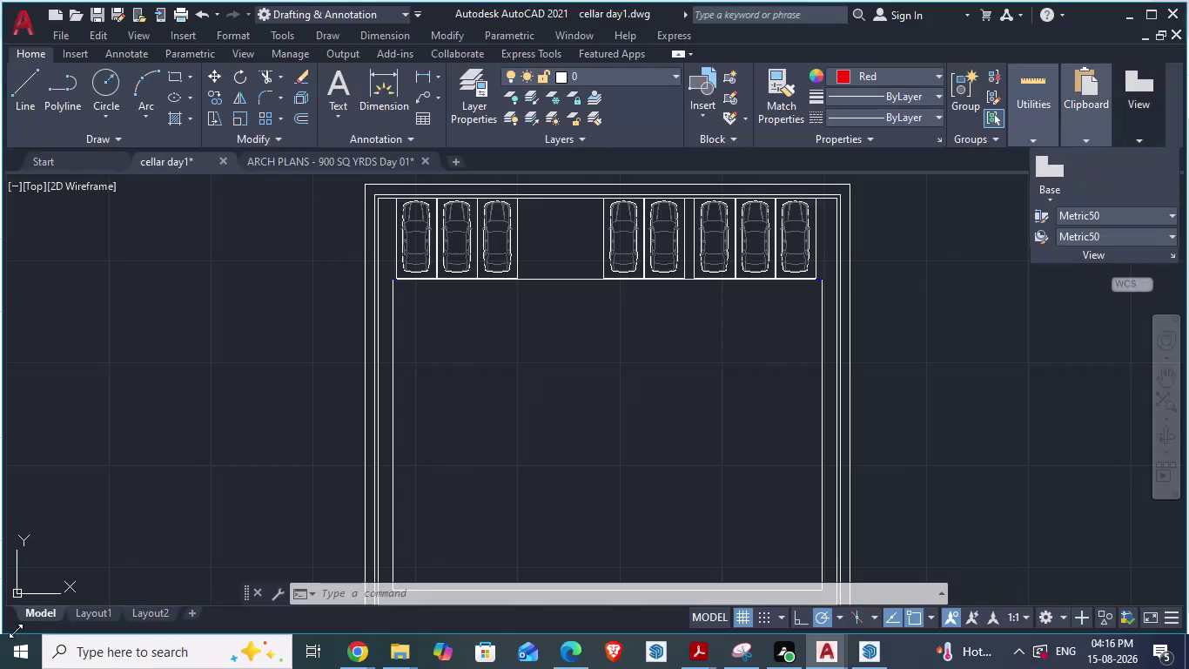
Switch to the ARCH PLANS reference drawing and zoom to the ramp's top-left corner.
click(352, 155)
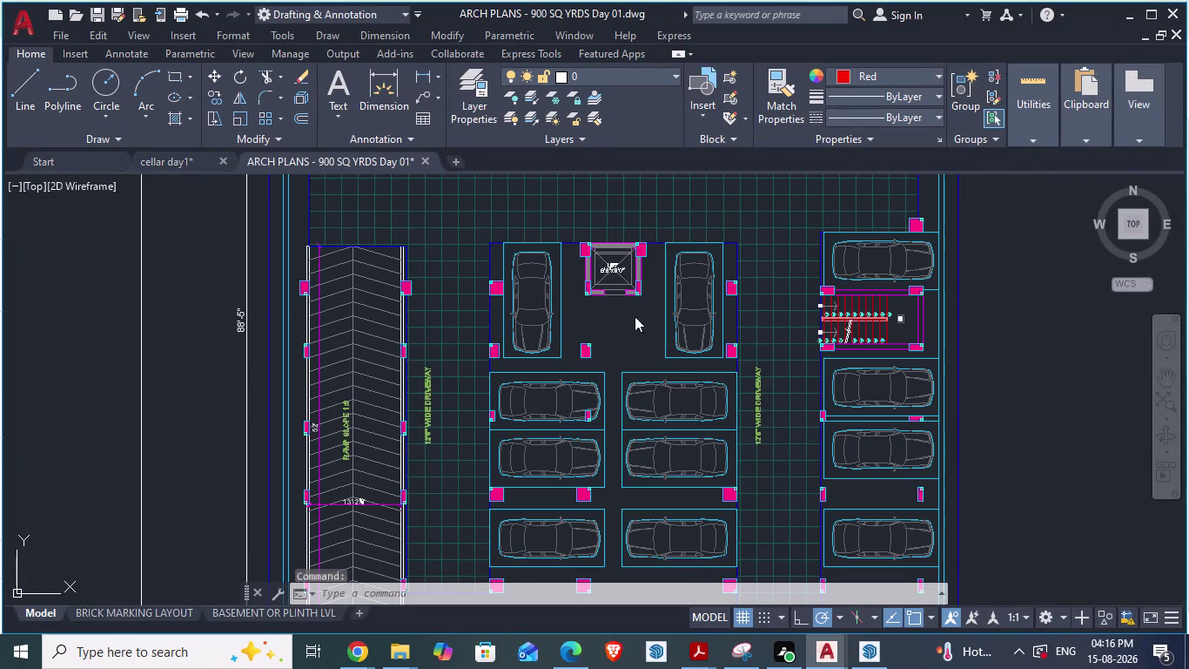
scroll(down, 3)
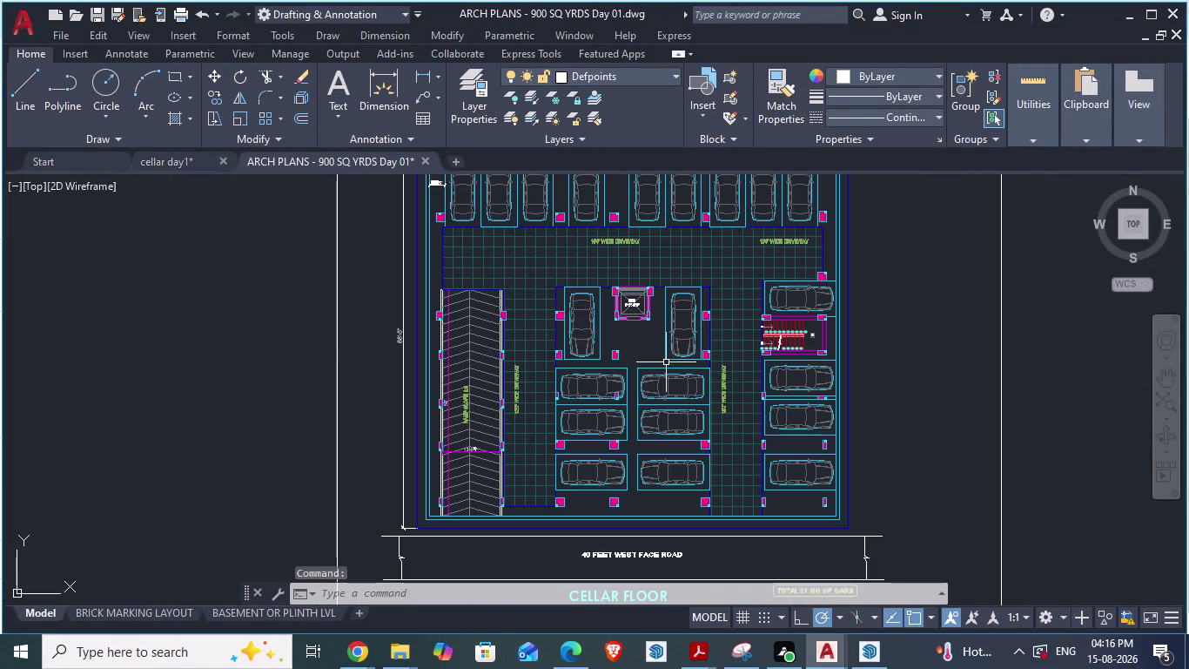
scroll(up, 3)
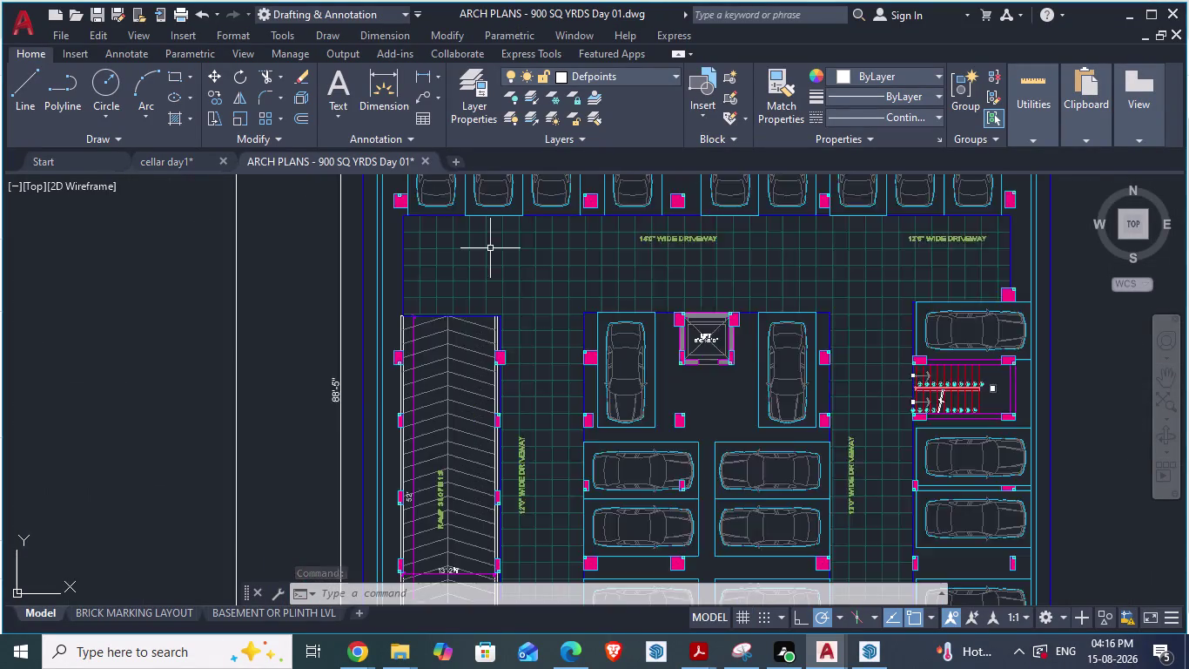
scroll(up, 3)
scroll(down, 3)
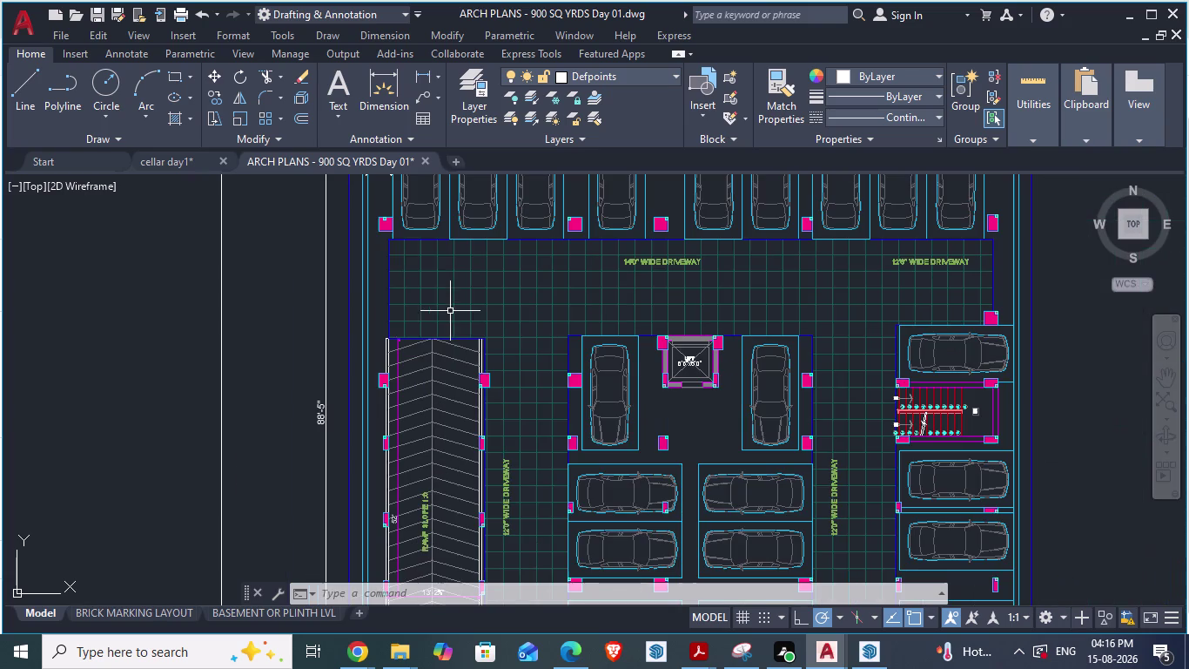
scroll(up, 3)
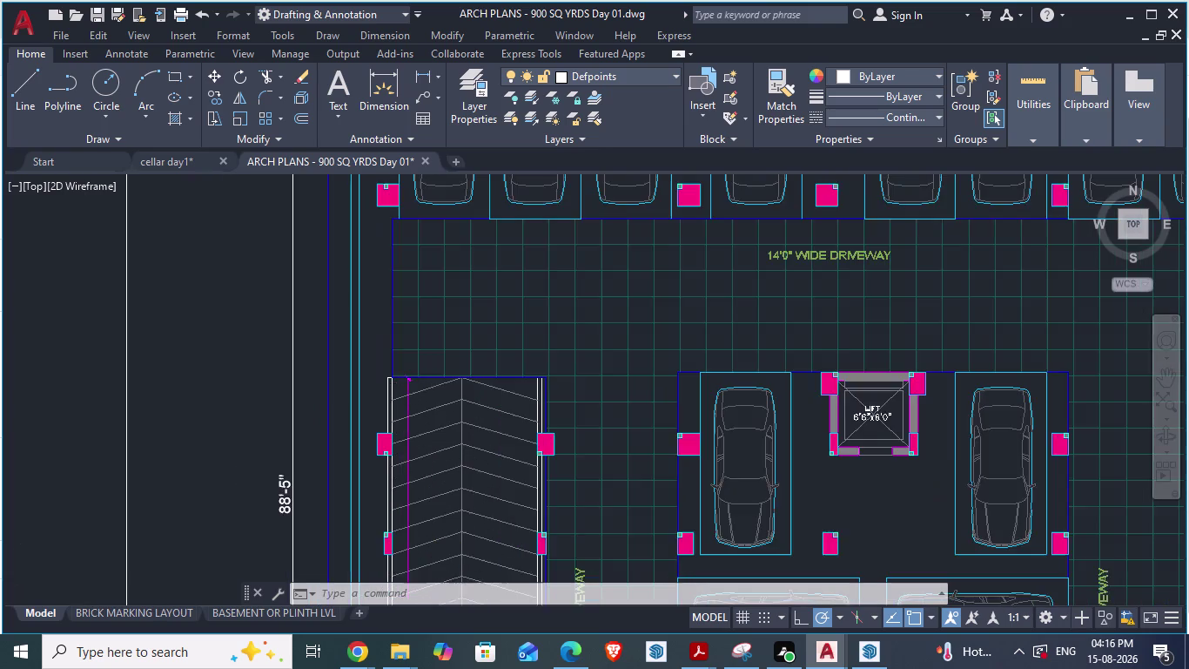
Start an aligned dimension (DA) from the ramp's top-left corner.
text(da)
key(Return)
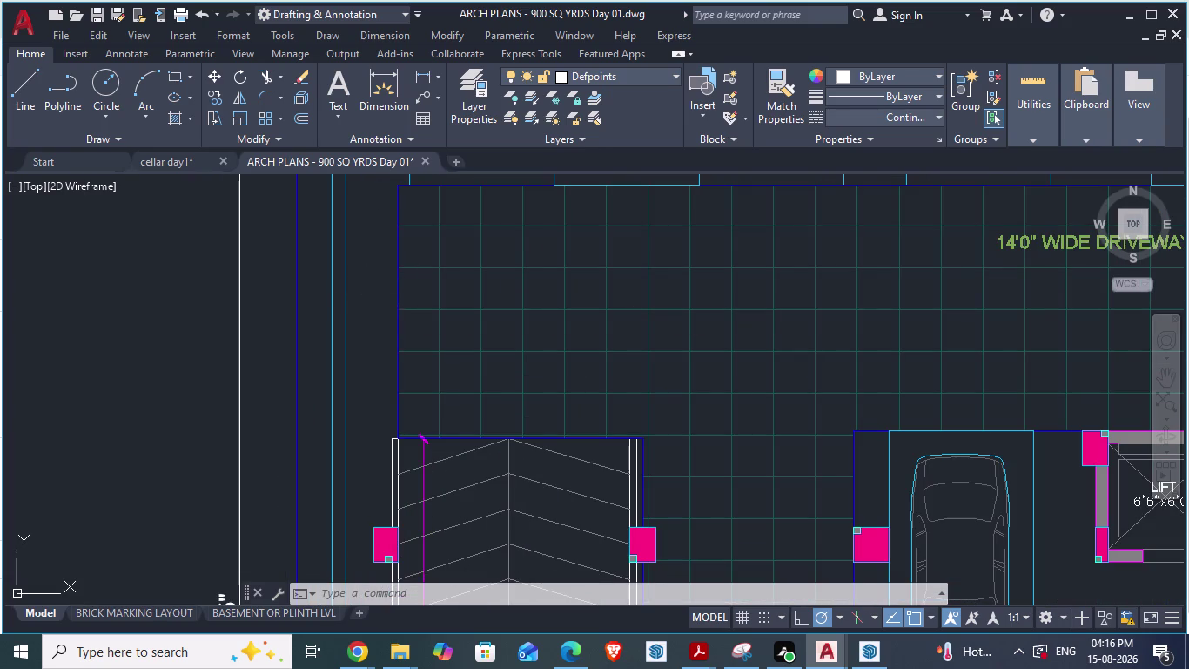
click(353, 275)
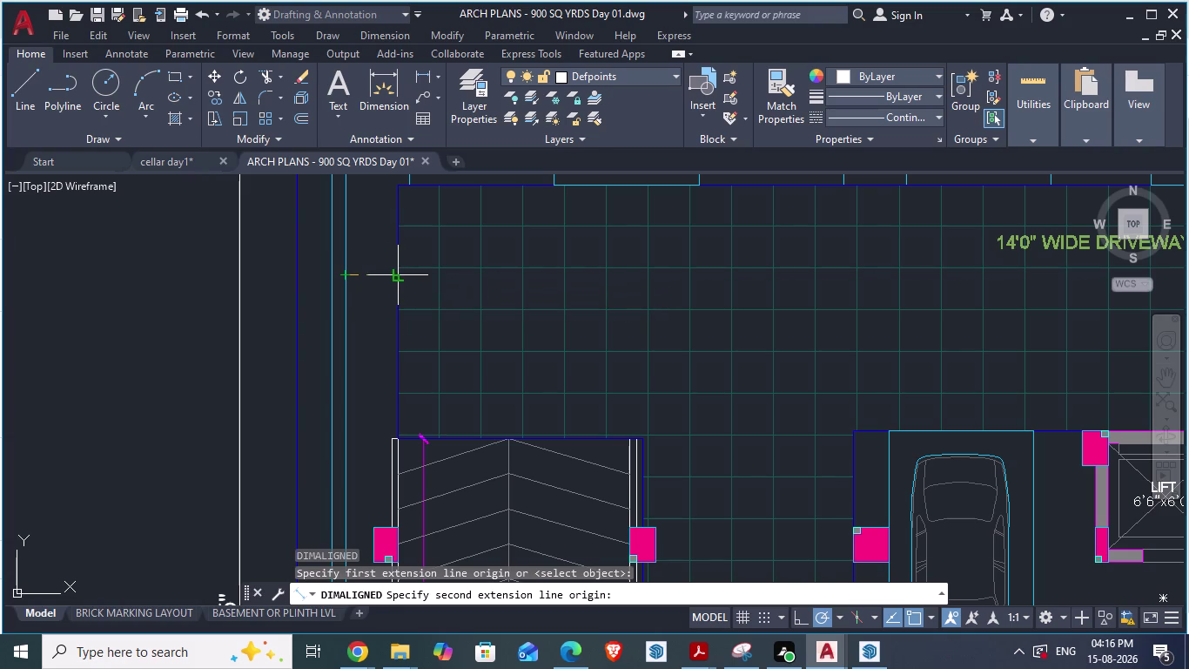
key(Escape)
scroll(down, 3)
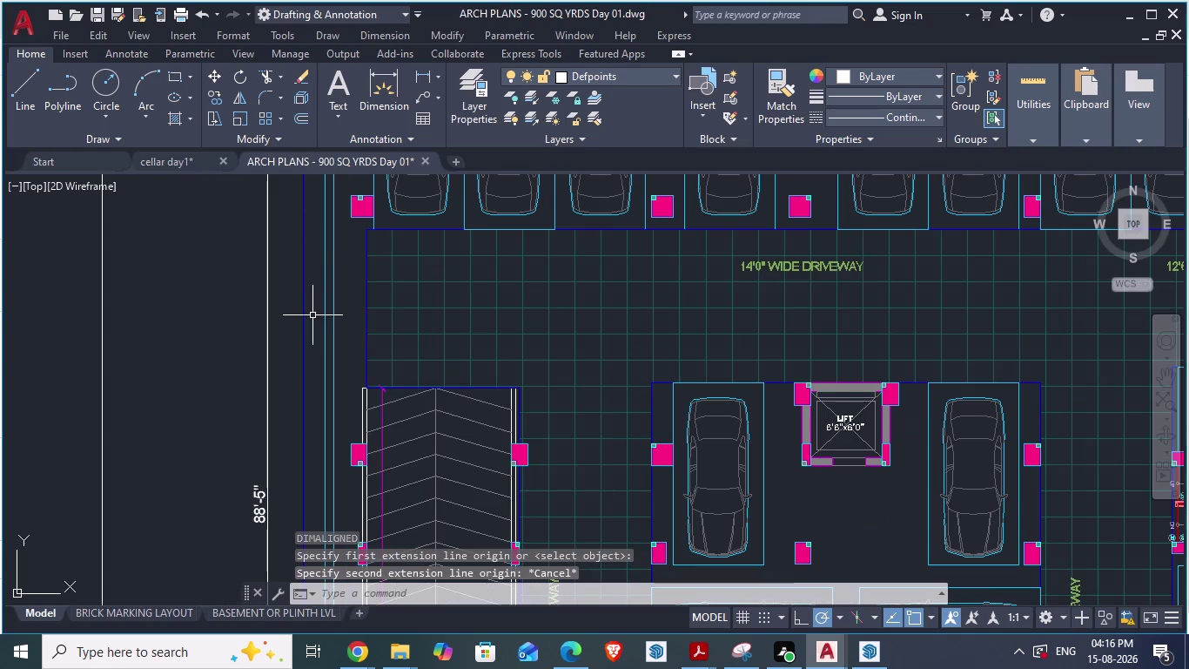
text(d)
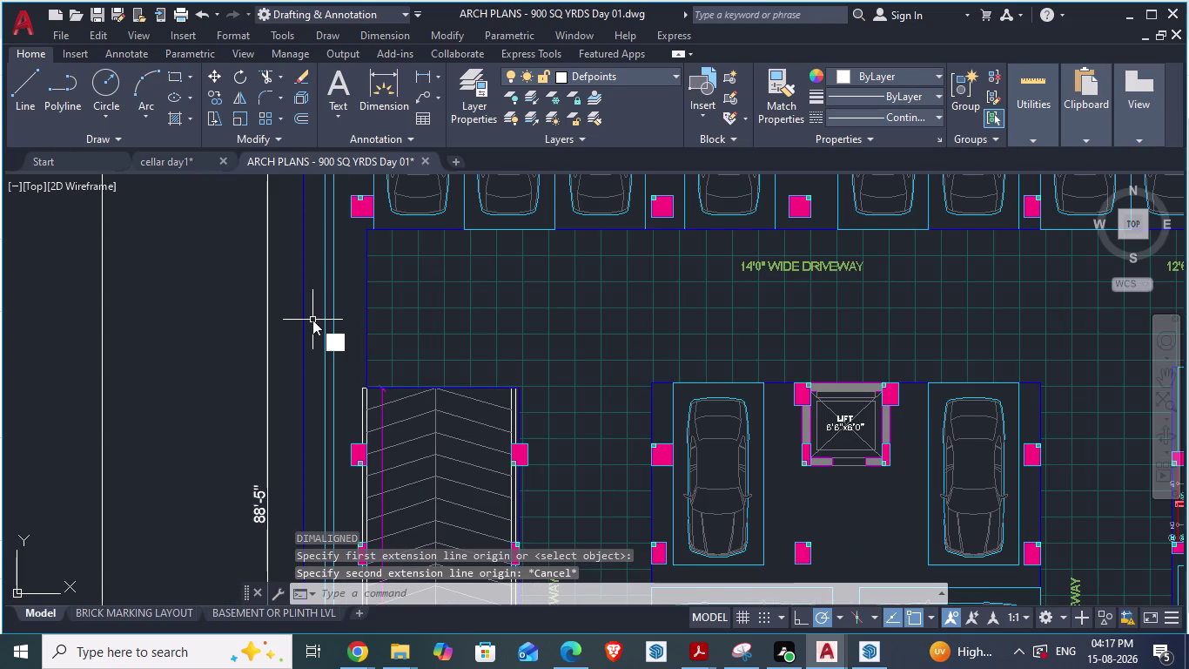
text(a)
key(Return)
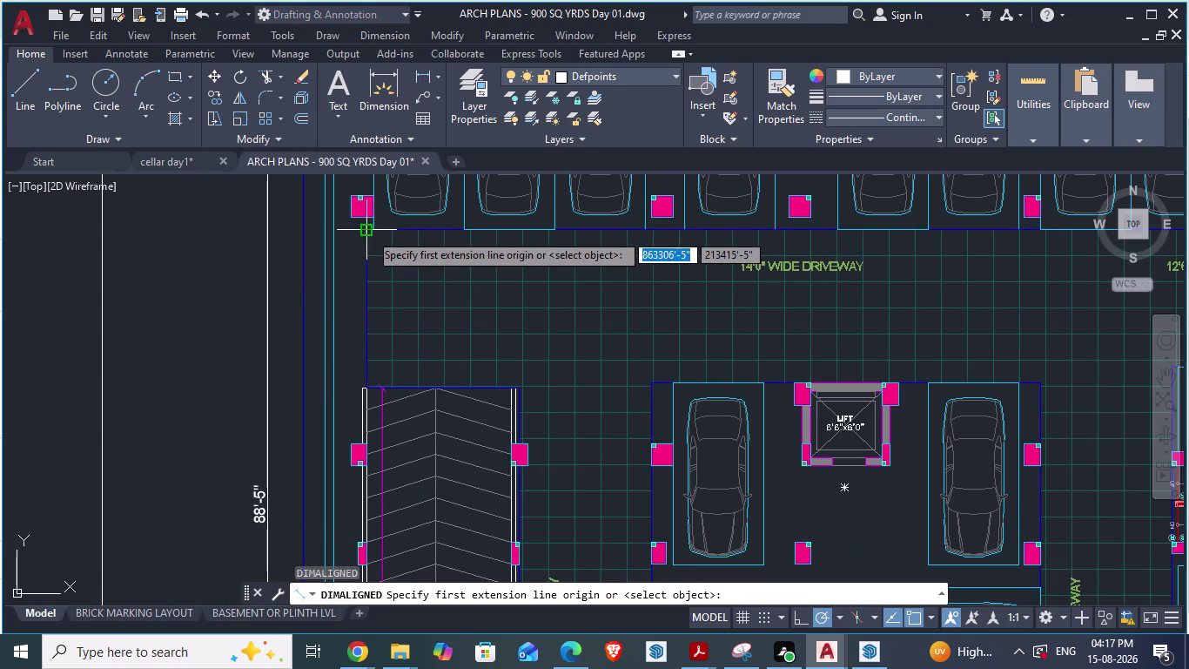
click(369, 232)
scroll(up, 3)
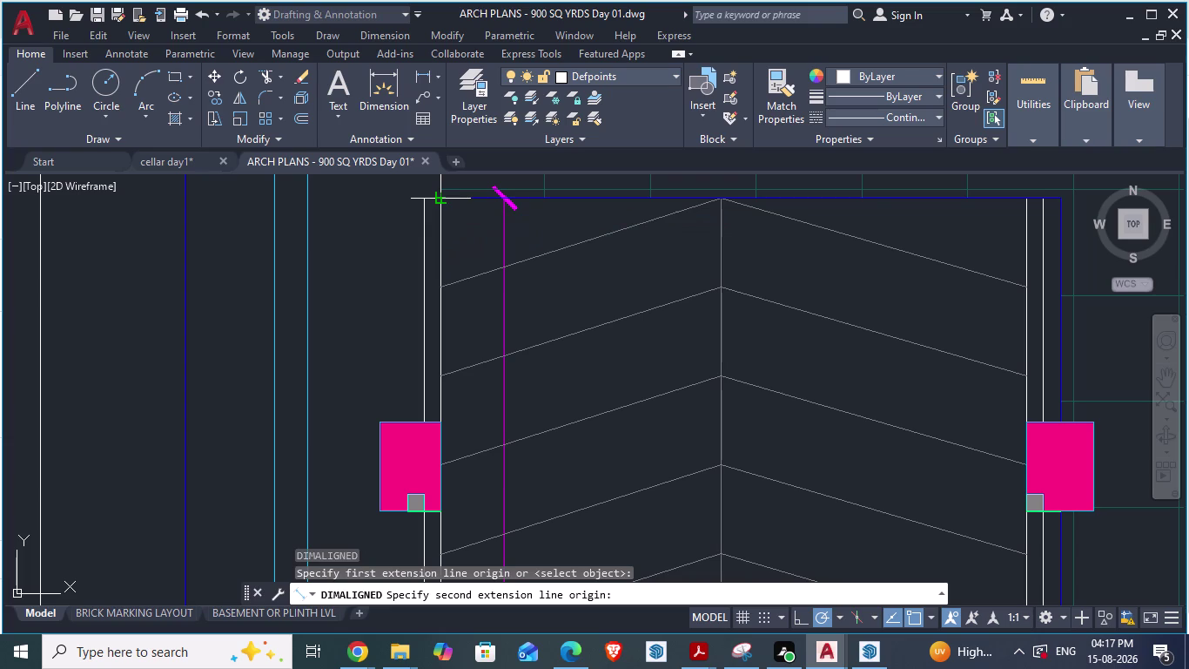
key(Escape)
scroll(down, 3)
scroll(down, 3)
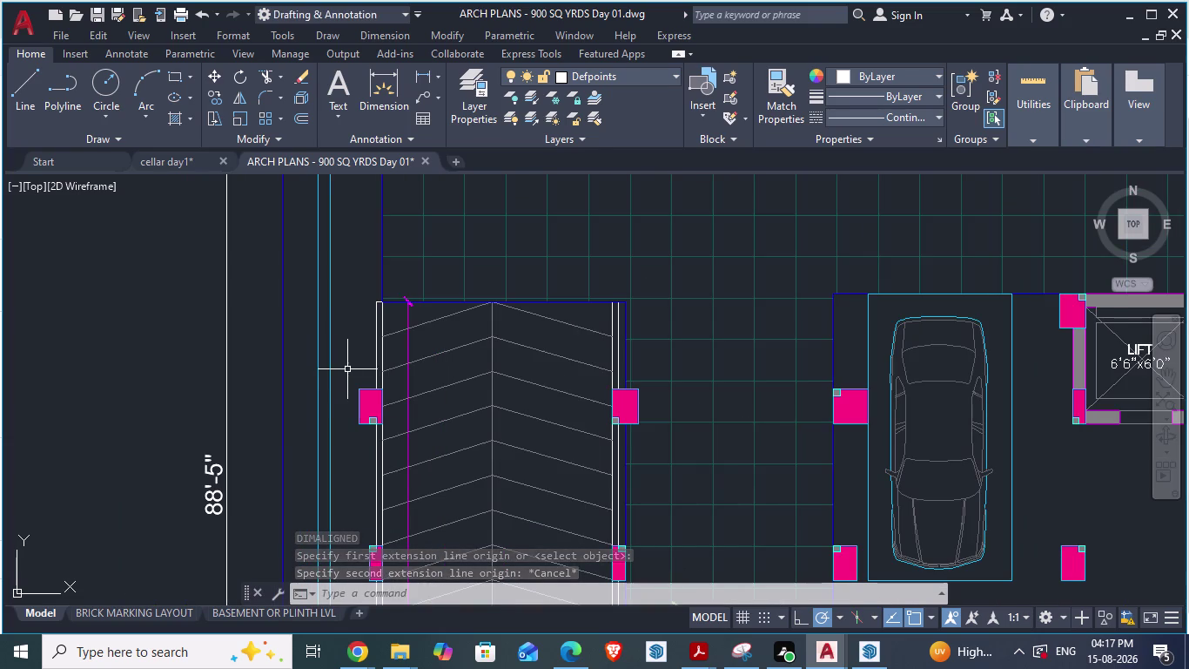
text(da)
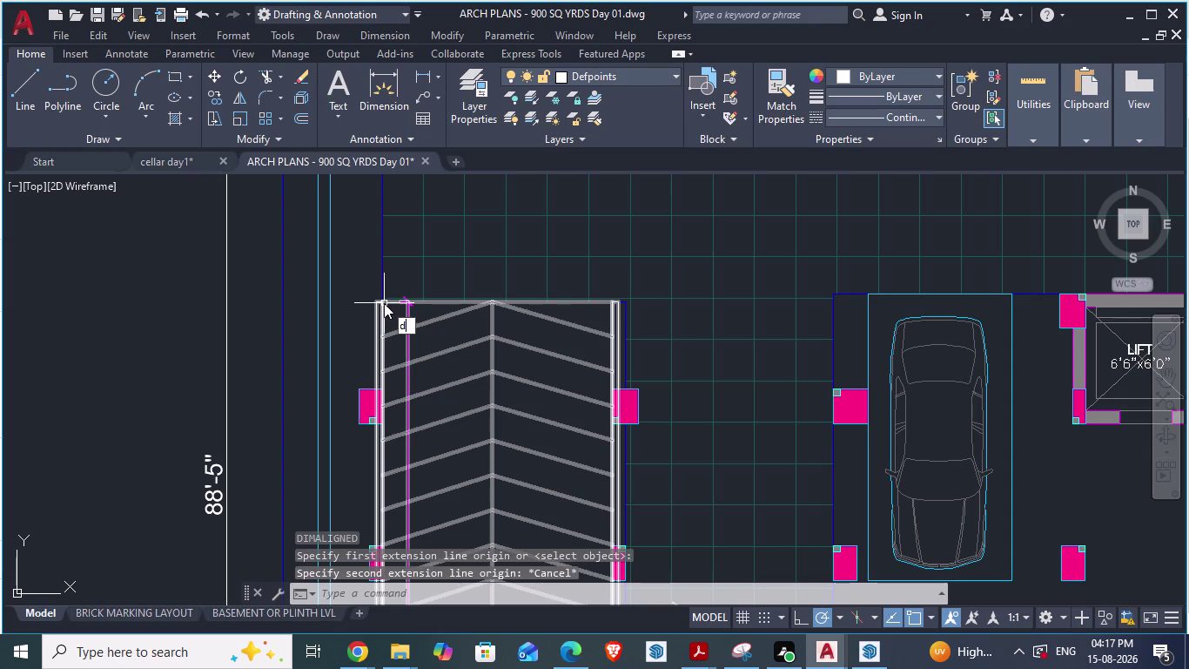
key(Return)
scroll(up, 3)
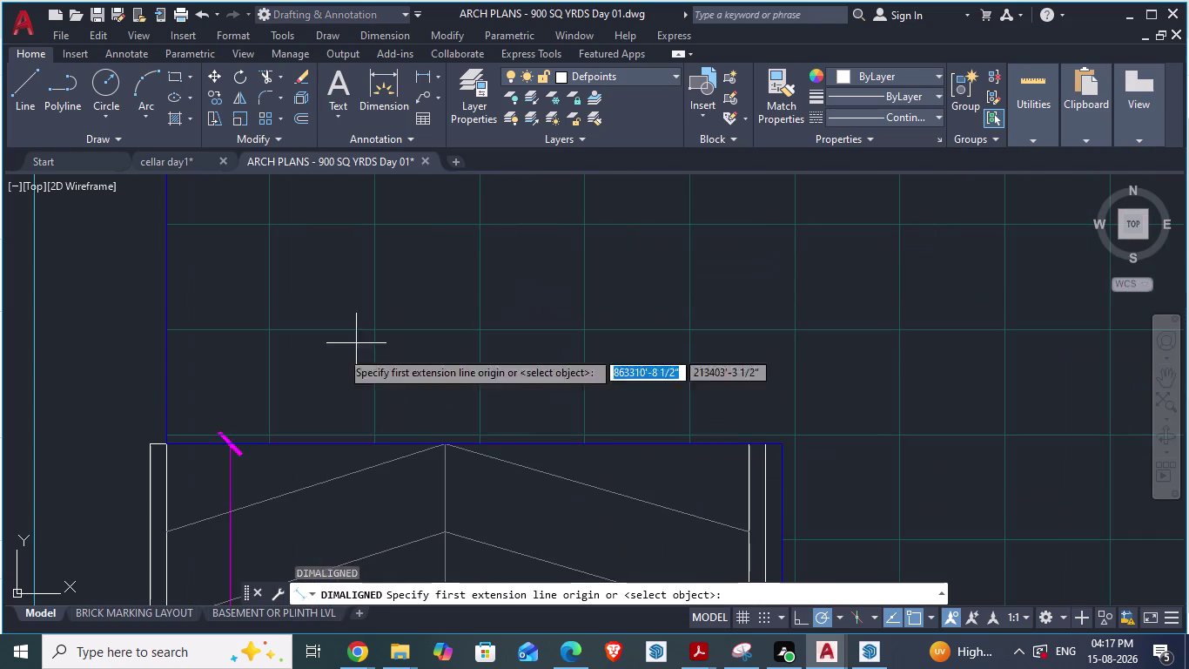
click(169, 447)
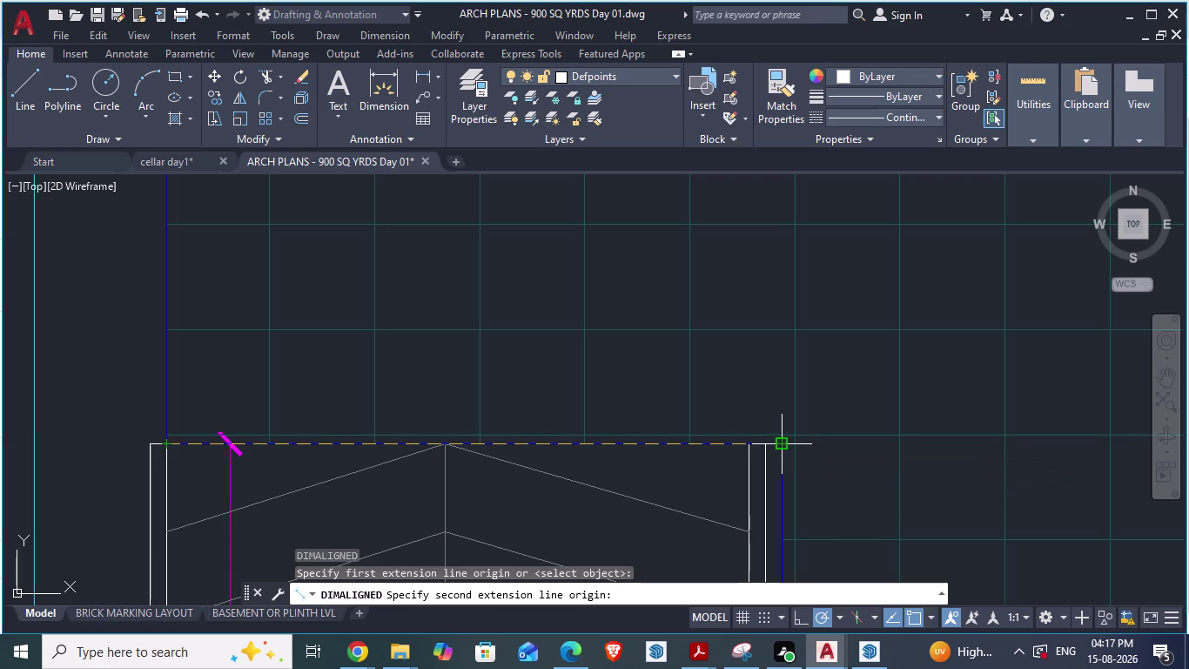
scroll(down, 3)
scroll(up, 3)
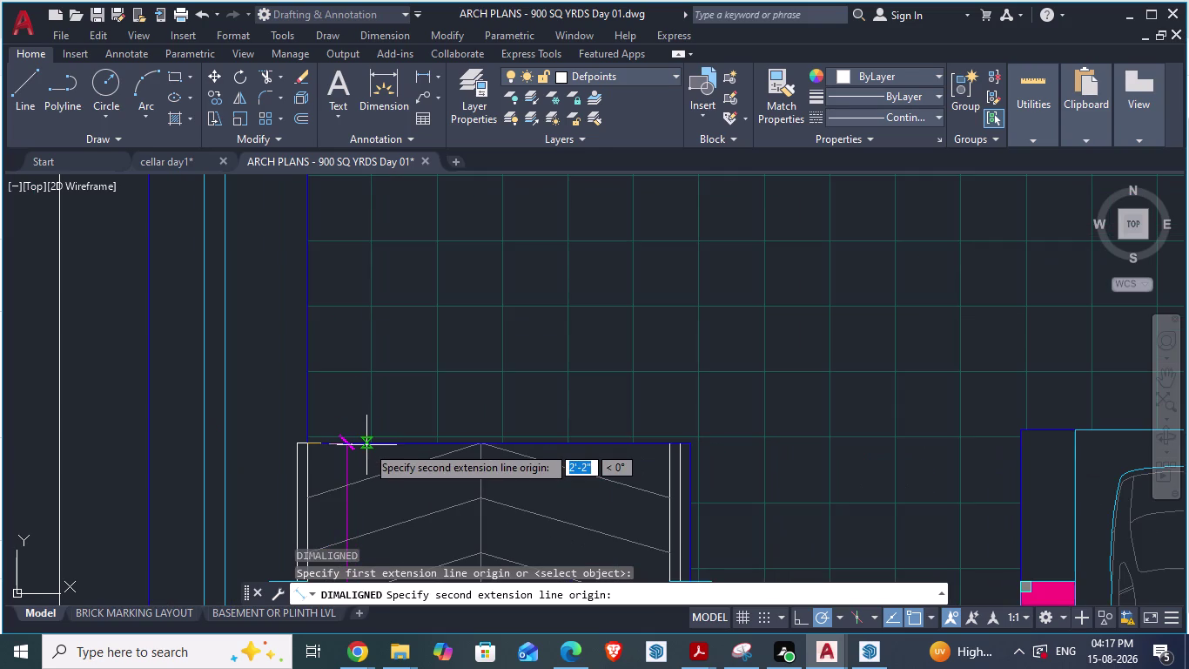
key(Tab)
scroll(down, 3)
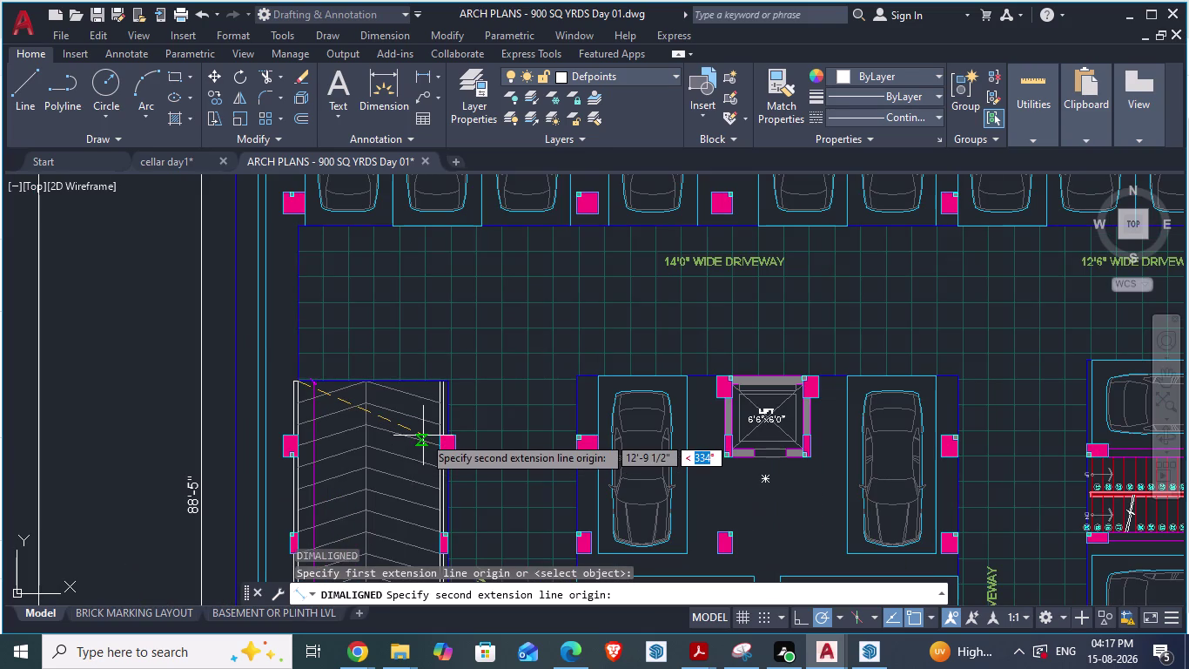
key(Escape)
scroll(up, 3)
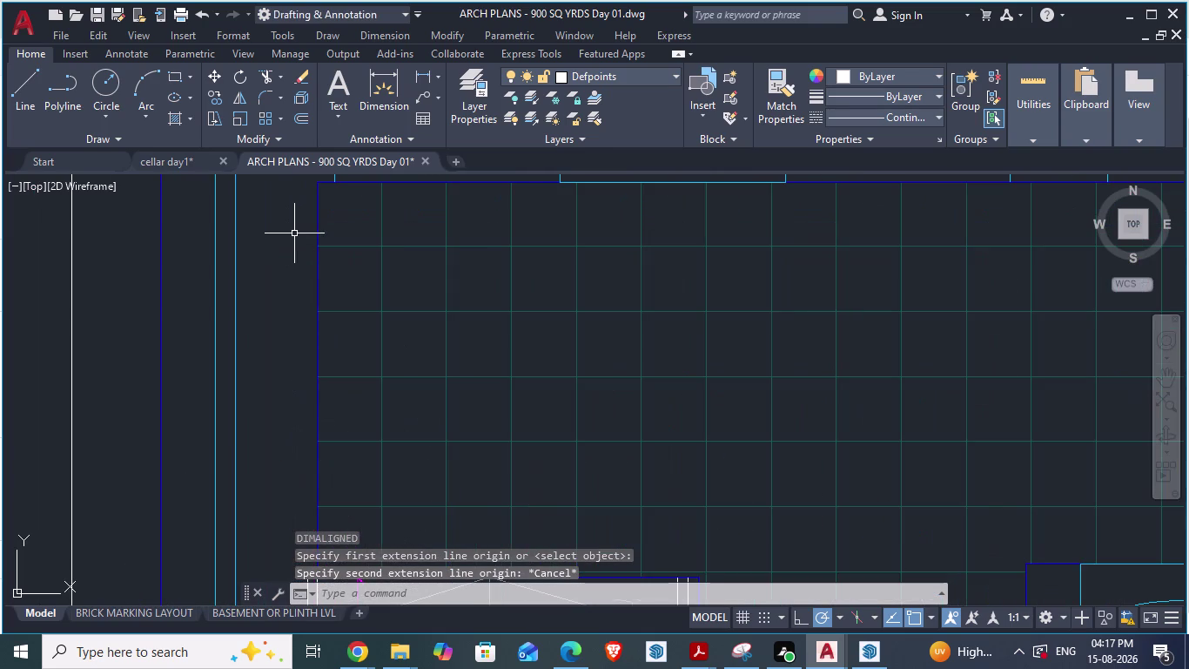
text(da)
key(Return)
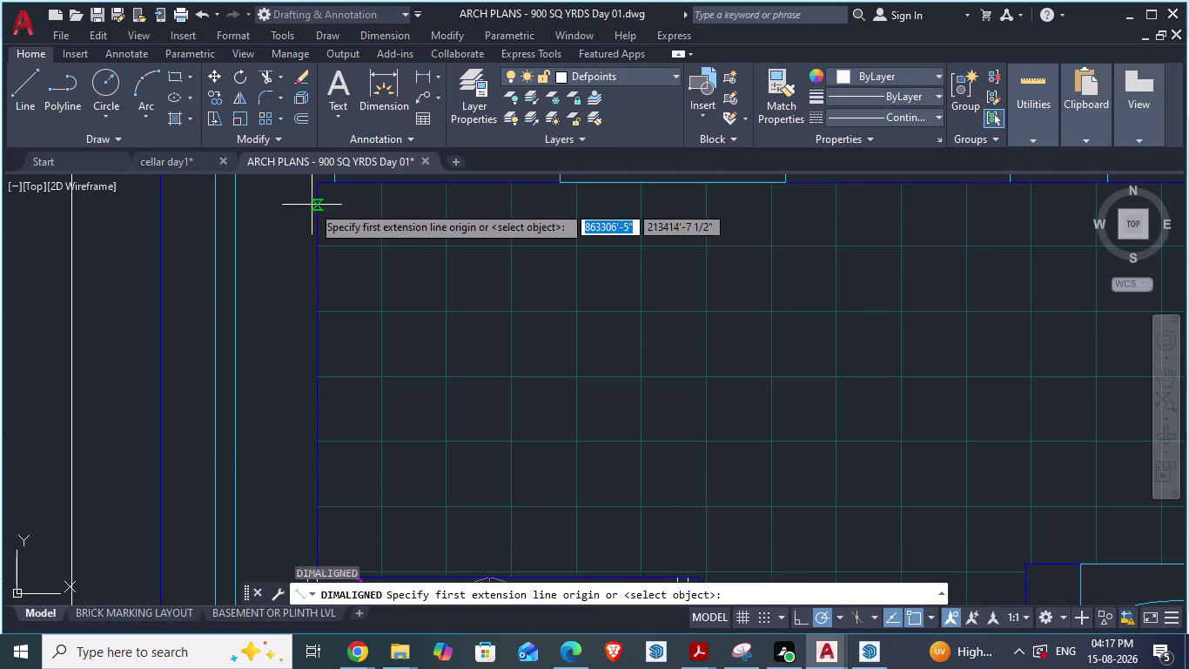
click(314, 188)
scroll(down, 3)
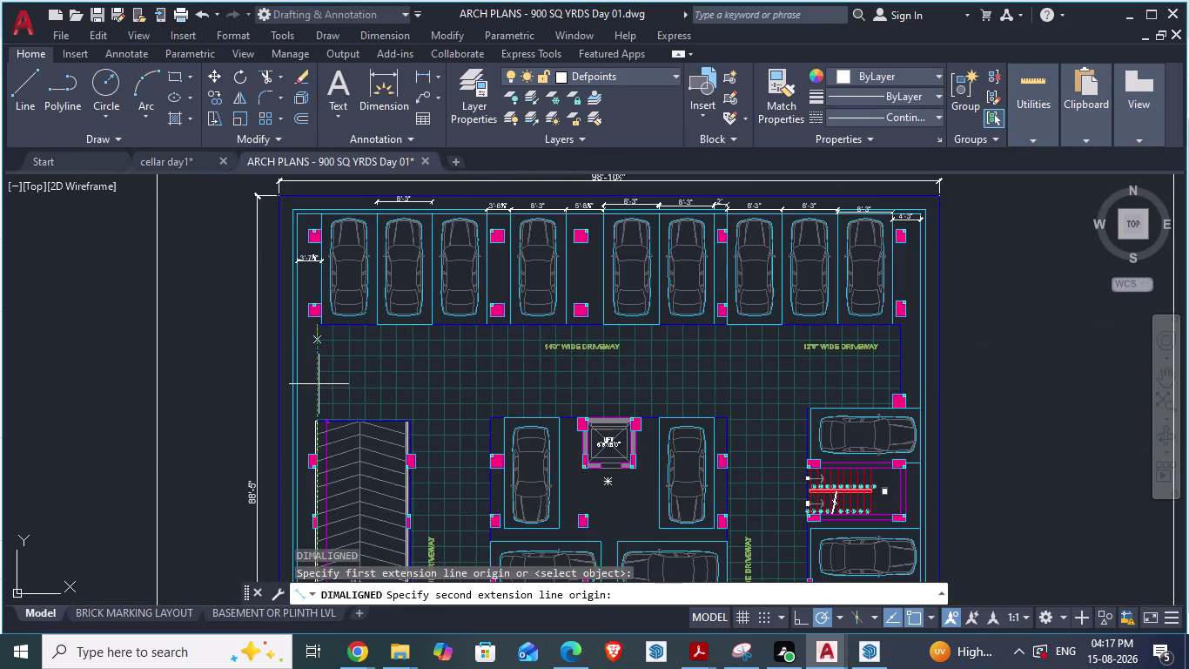
scroll(up, 3)
scroll(up, 3)
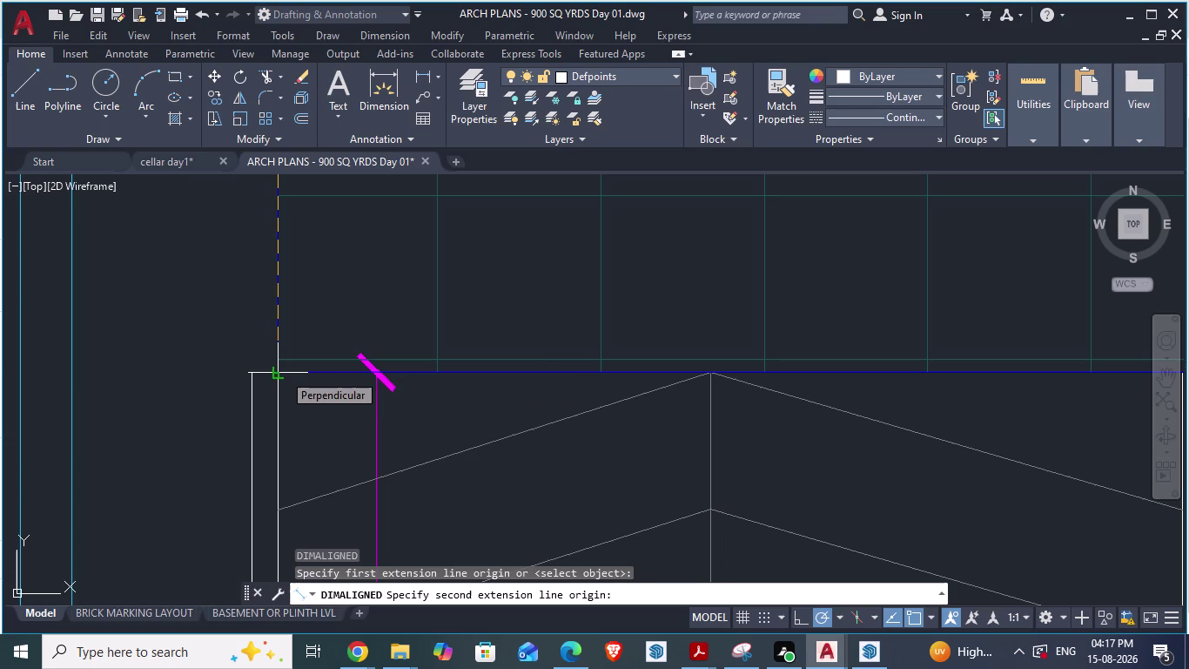
key(Escape)
scroll(down, 3)
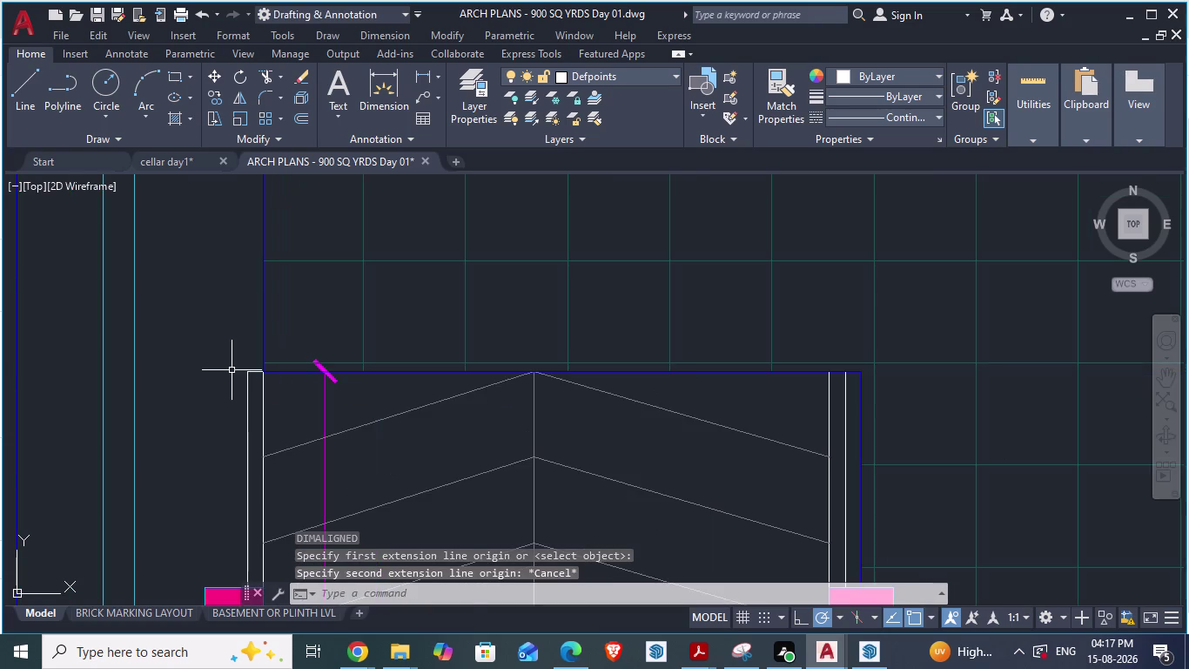
scroll(down, 3)
scroll(up, 3)
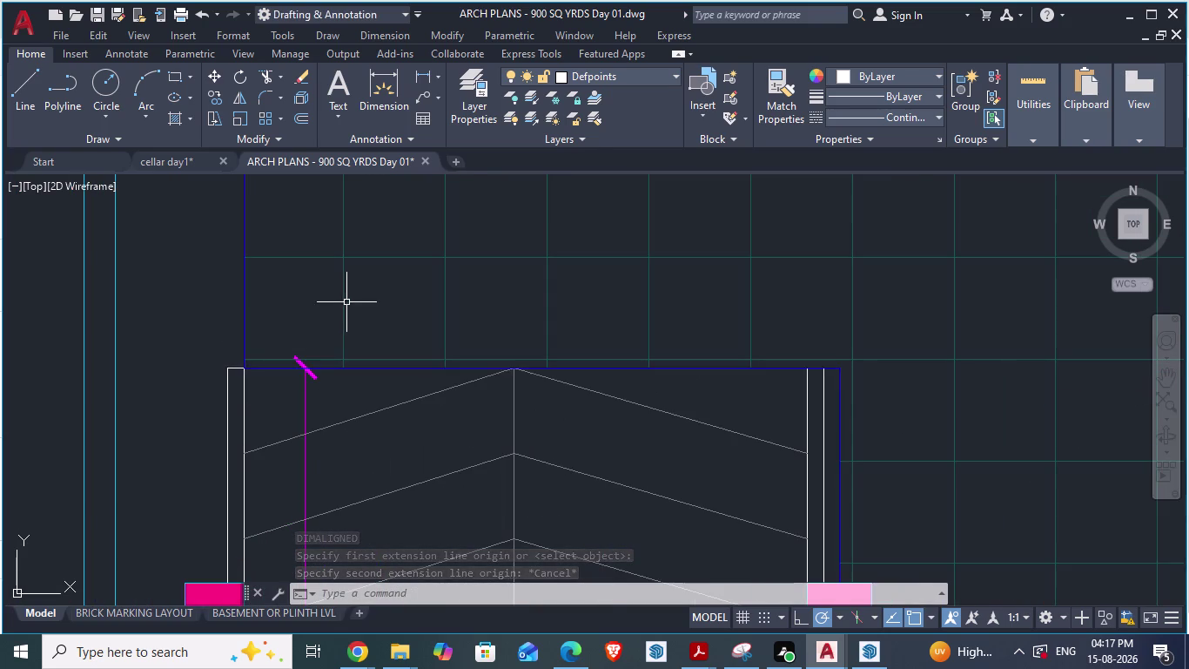
scroll(down, 3)
scroll(down, 3)
scroll(up, 3)
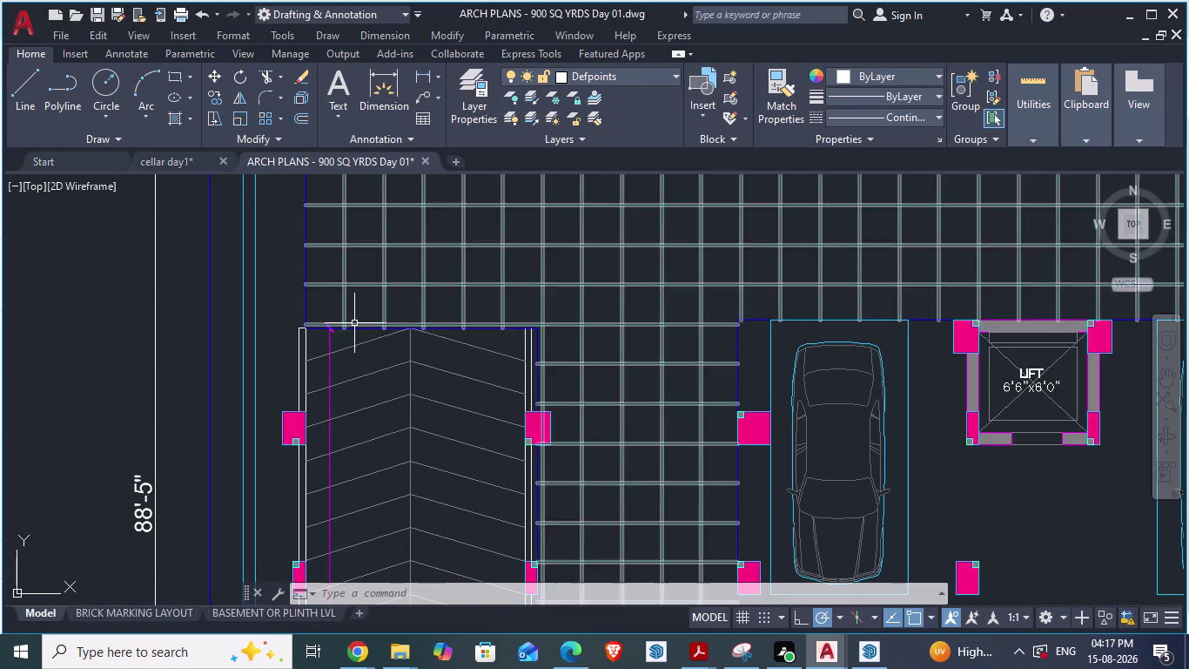
click(355, 328)
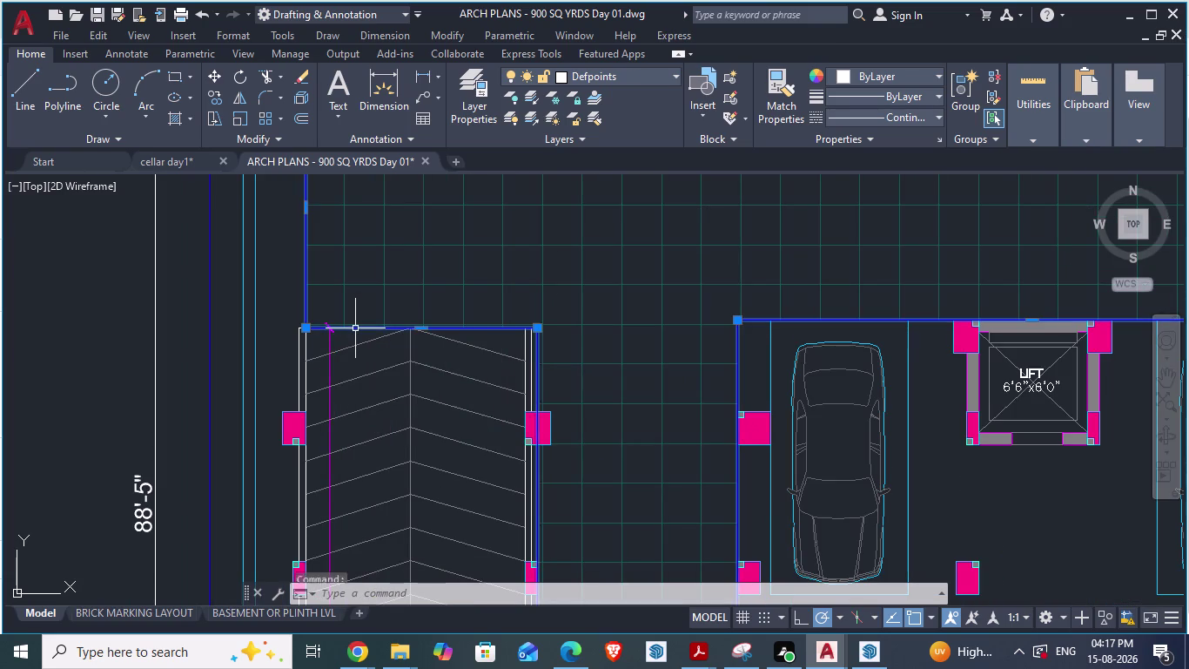
Zoom around the driveway wall in the ARCH PLANS reference plan.
scroll(down, 3)
scroll(down, 3)
scroll(up, 3)
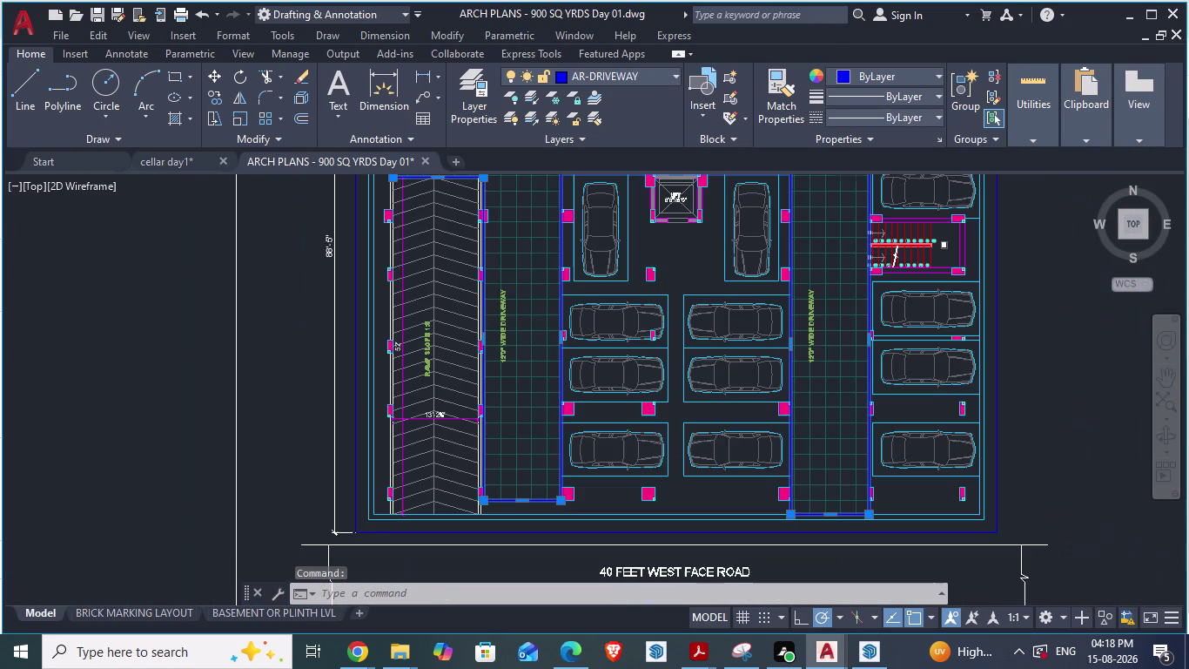
scroll(down, 3)
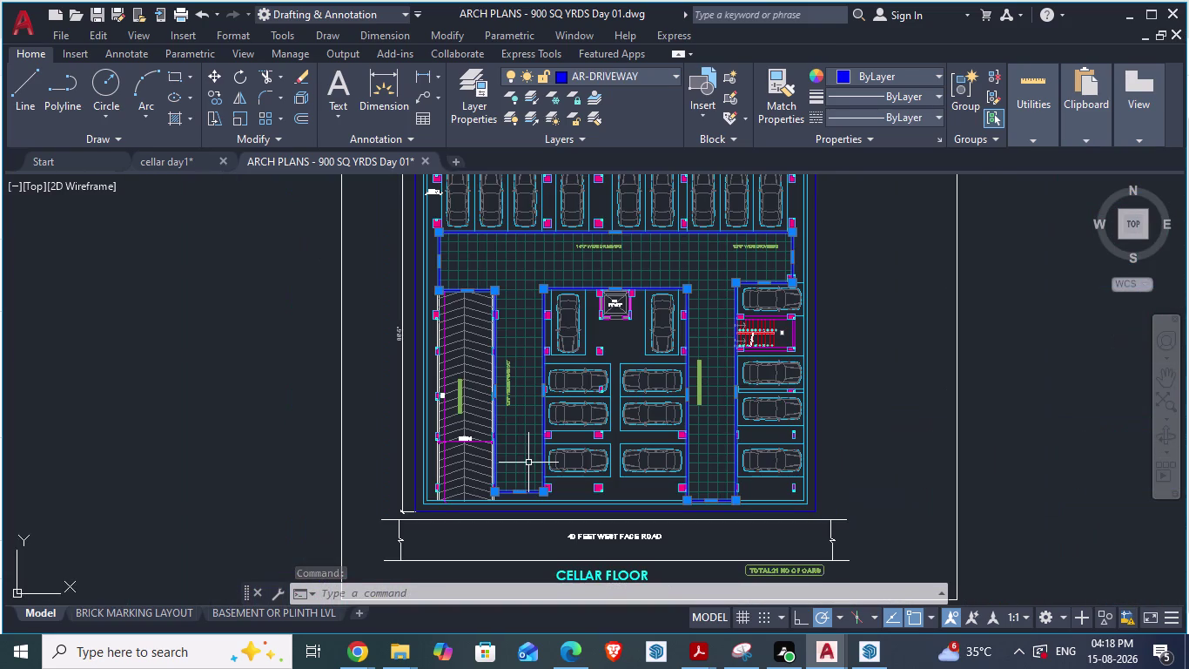
scroll(up, 3)
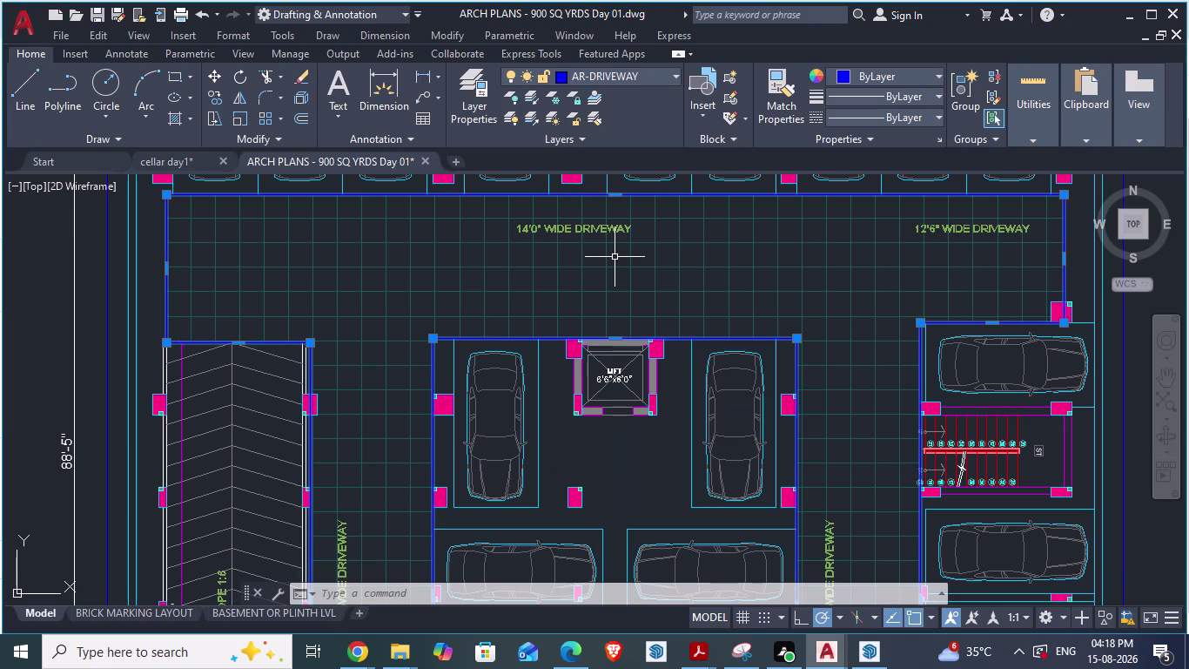
scroll(down, 3)
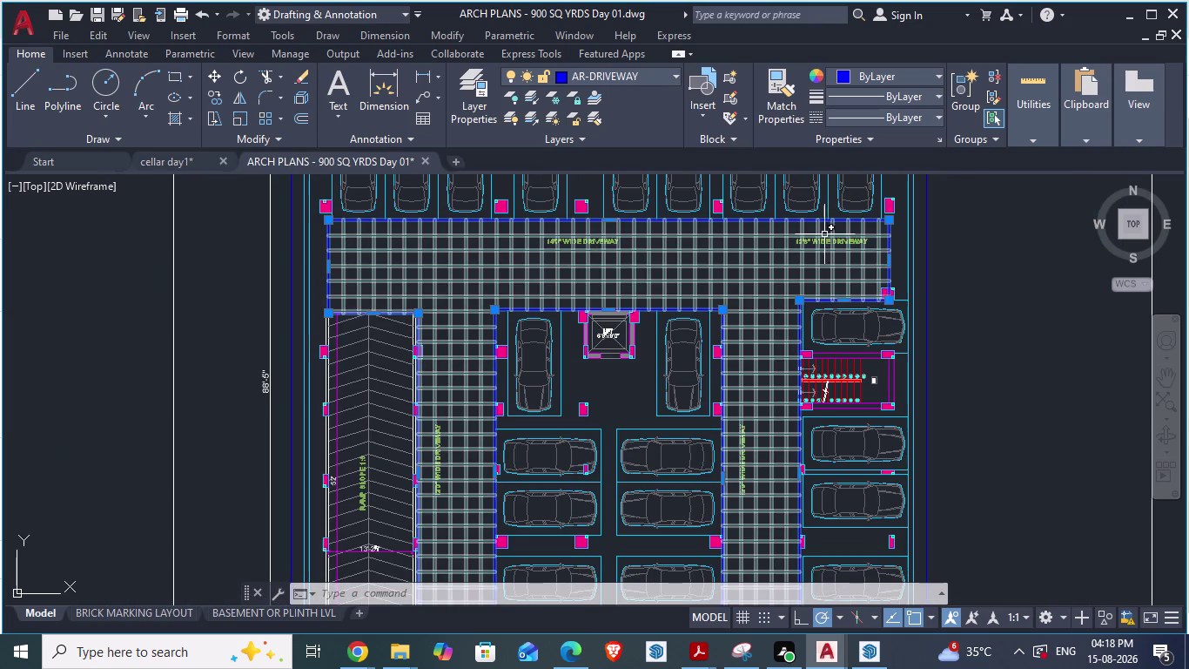
scroll(up, 3)
scroll(down, 3)
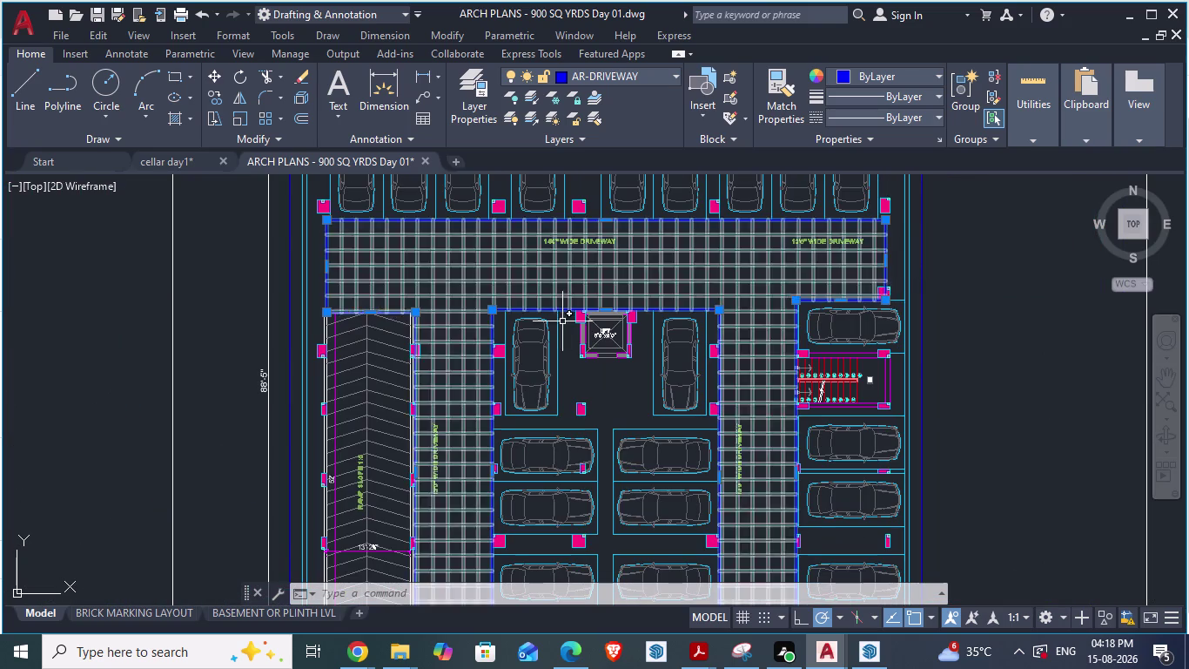
scroll(up, 3)
scroll(up, 3)
scroll(down, 3)
scroll(down, 3)
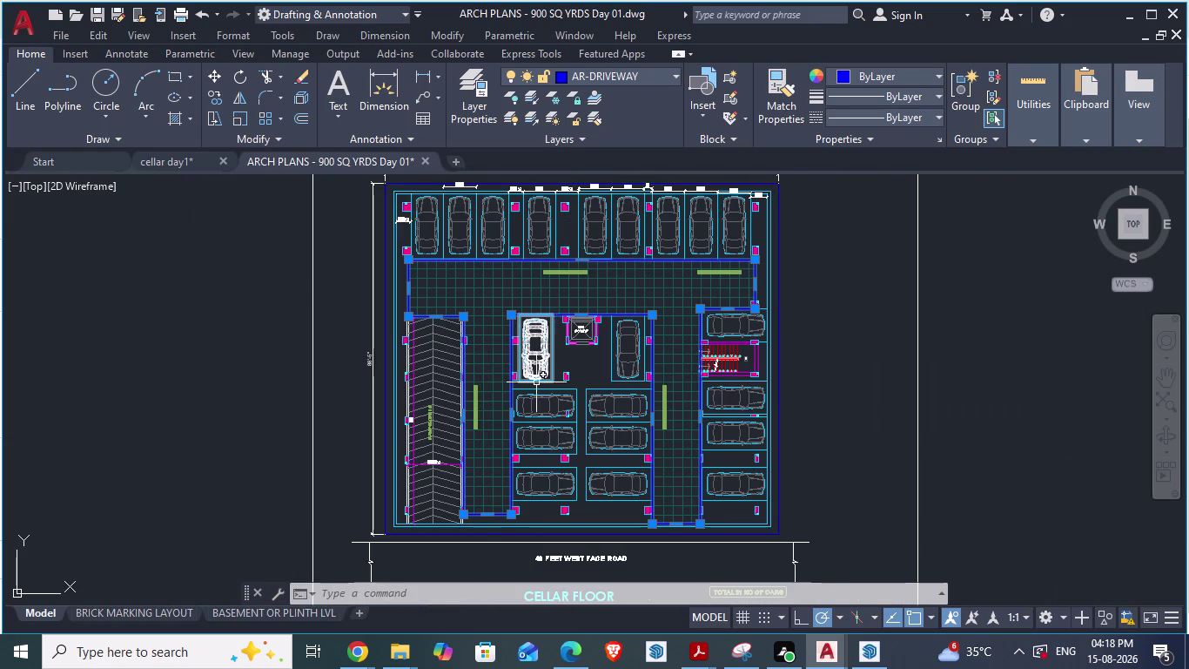
scroll(up, 3)
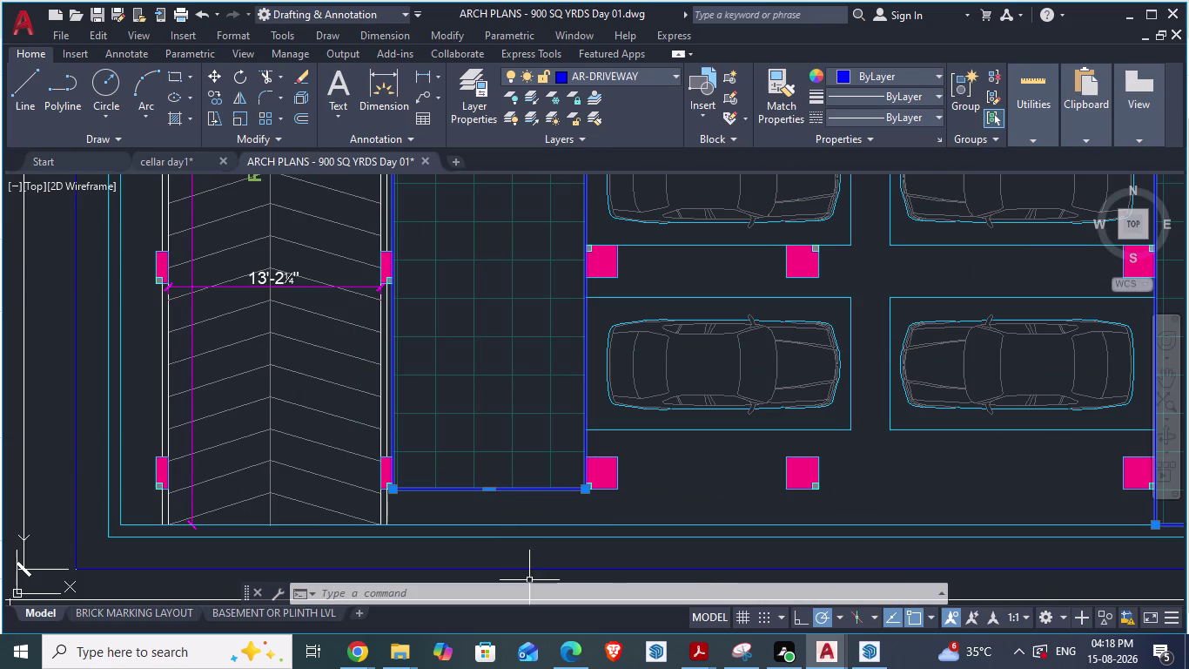
Start an aligned dimension (DA) on the driveway wall, picking its first point.
text(da)
key(Return)
scroll(up, 3)
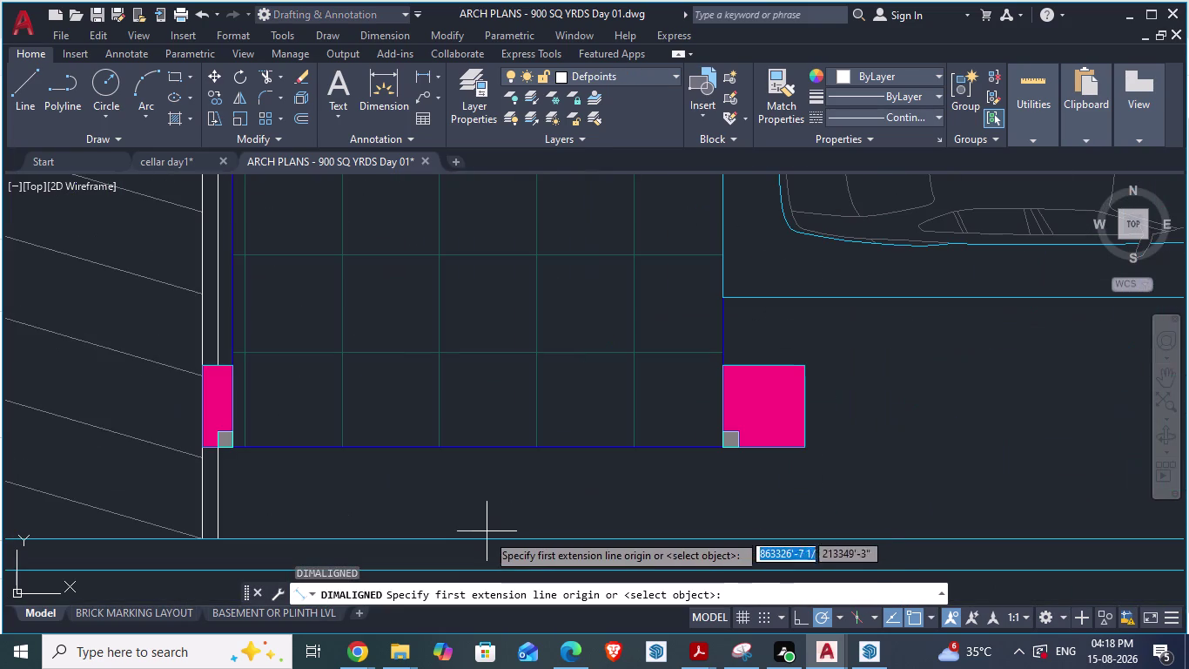
click(480, 539)
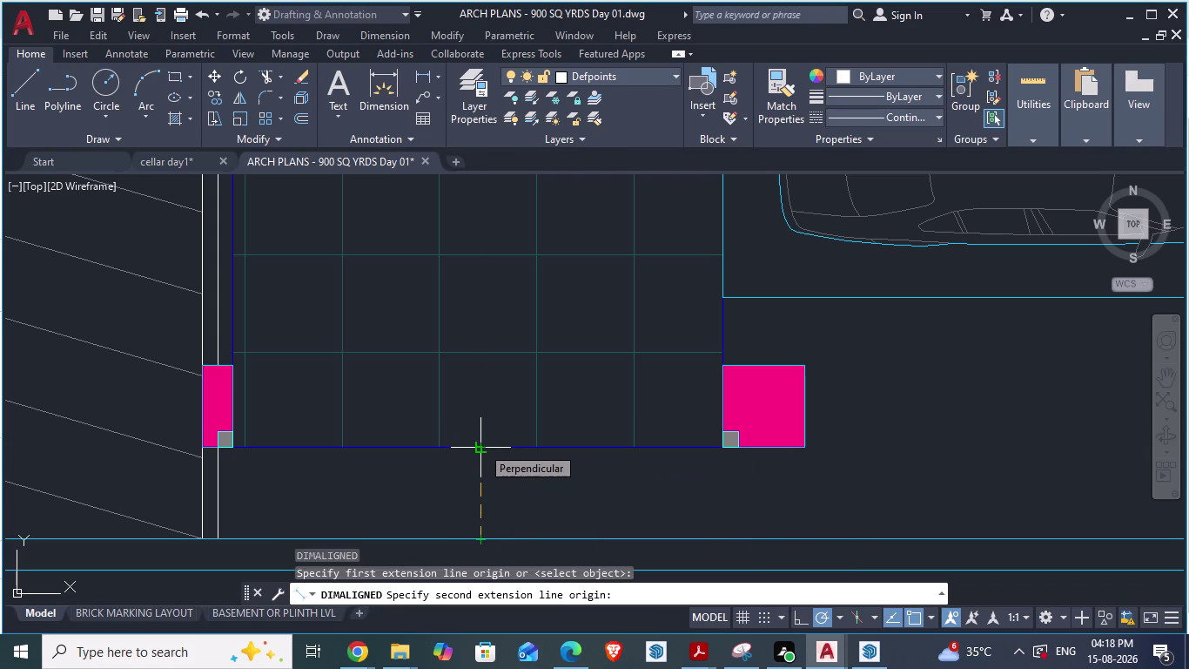
Cancel the measurement and return to the cellar day1 drawing.
scroll(down, 3)
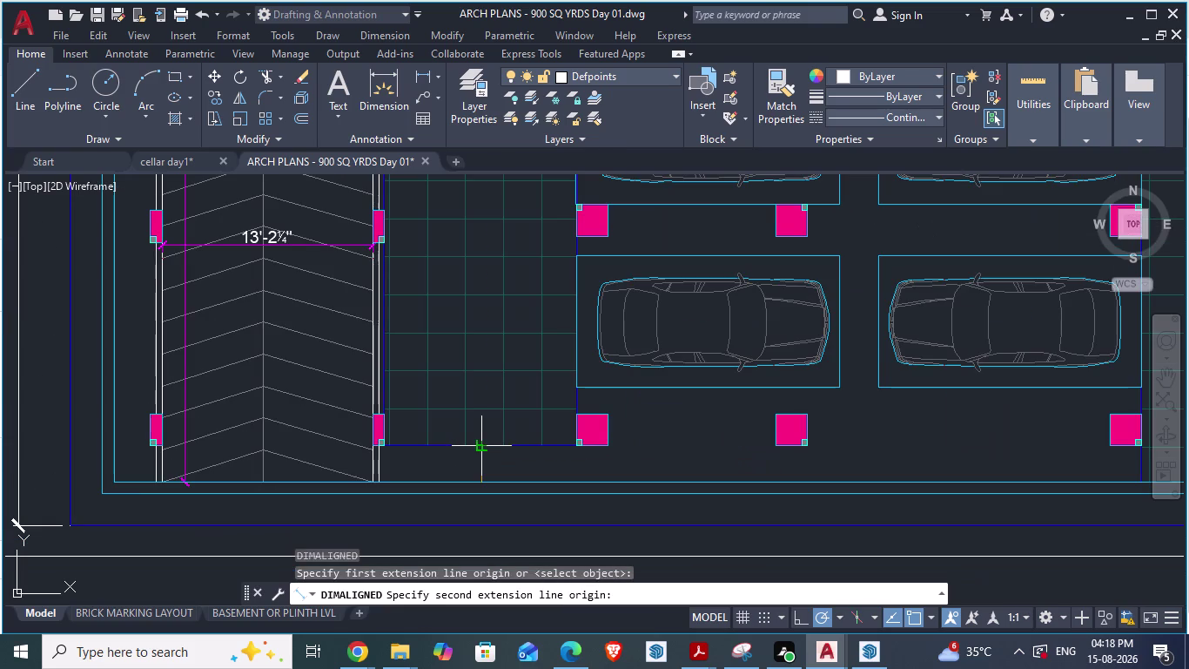
key(Escape)
scroll(down, 3)
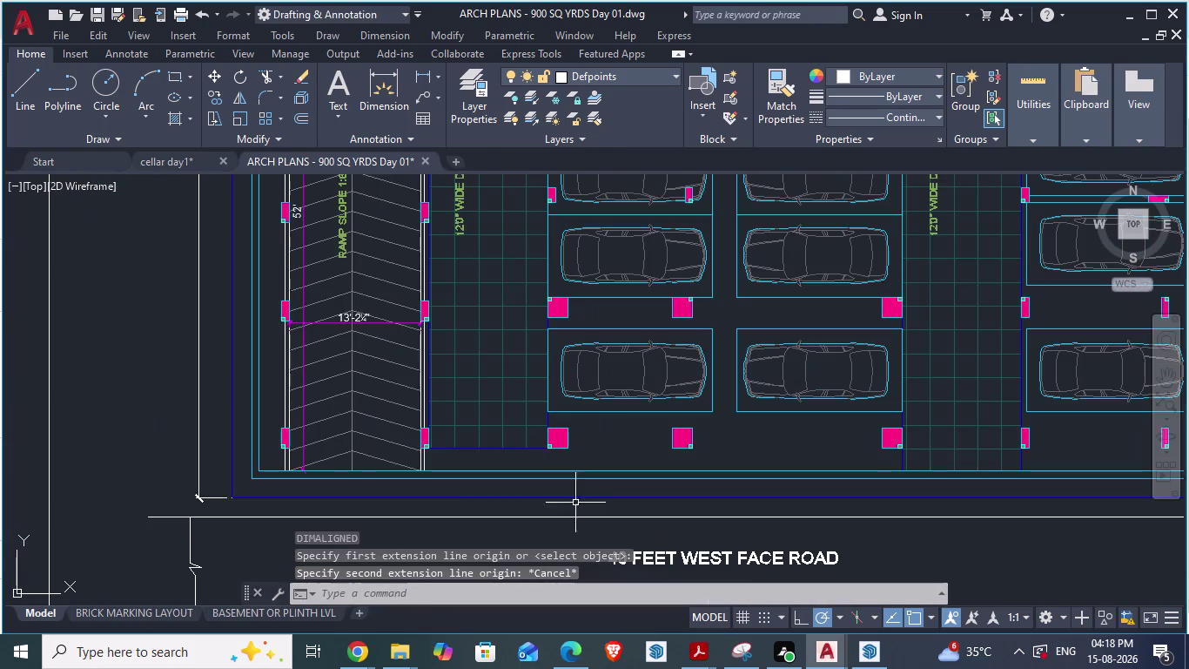
click(182, 155)
scroll(down, 3)
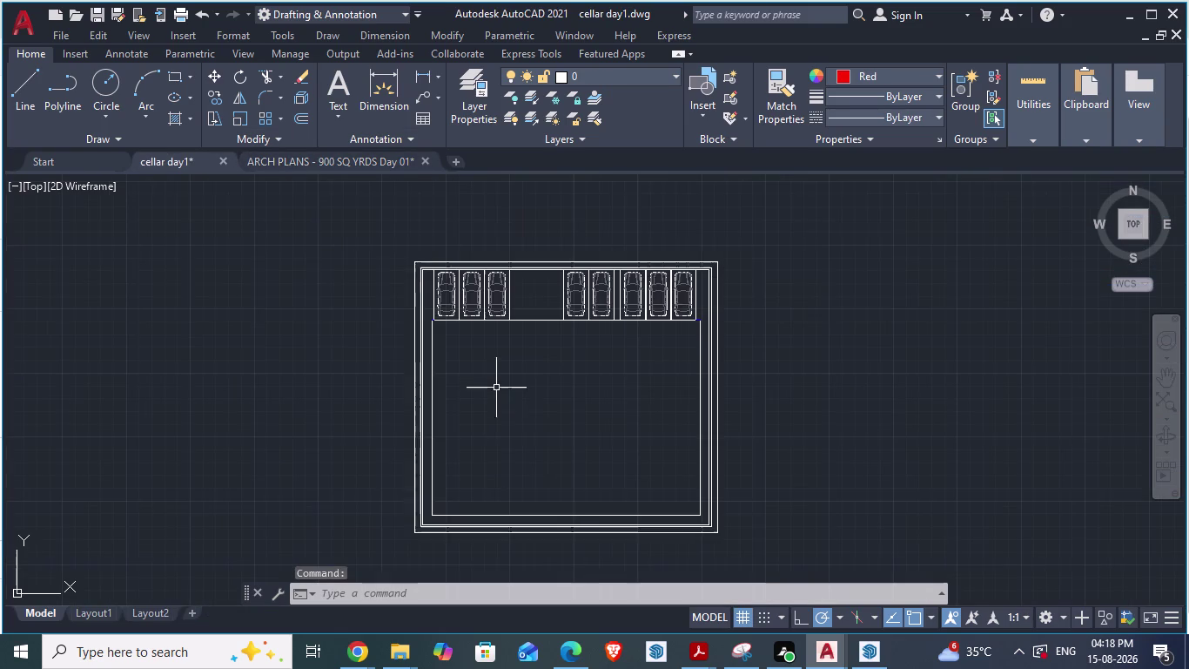
Attempt a 2'3" offset, then cancel the rejected distance entry.
scroll(up, 3)
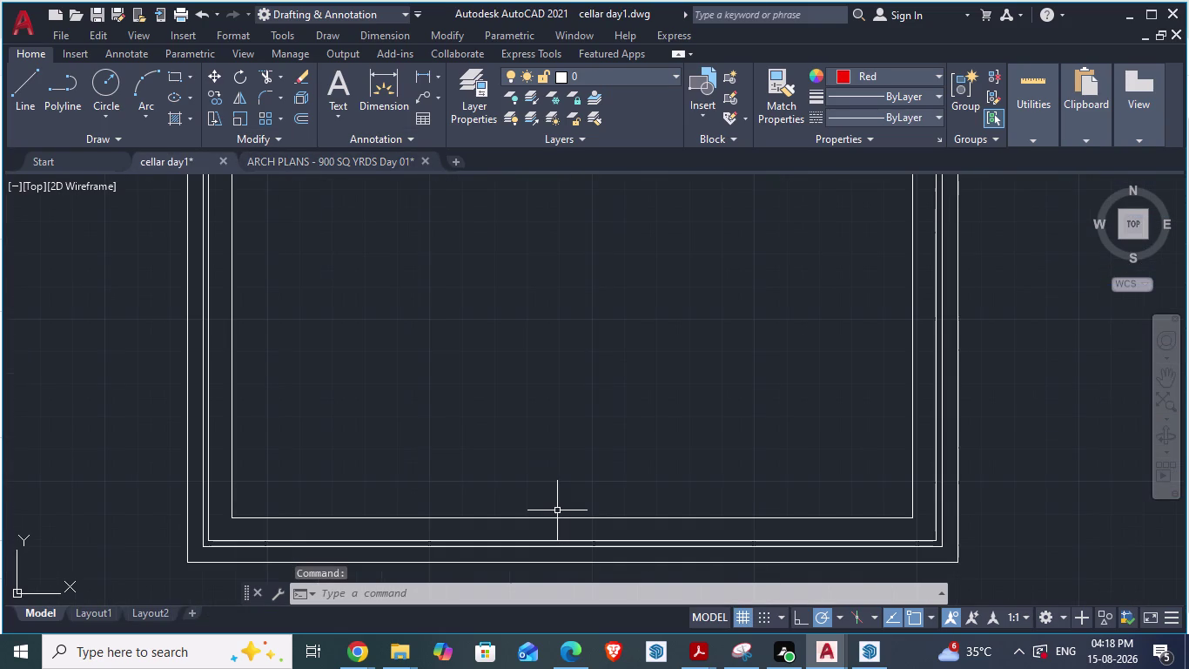
key(o)
key(Return)
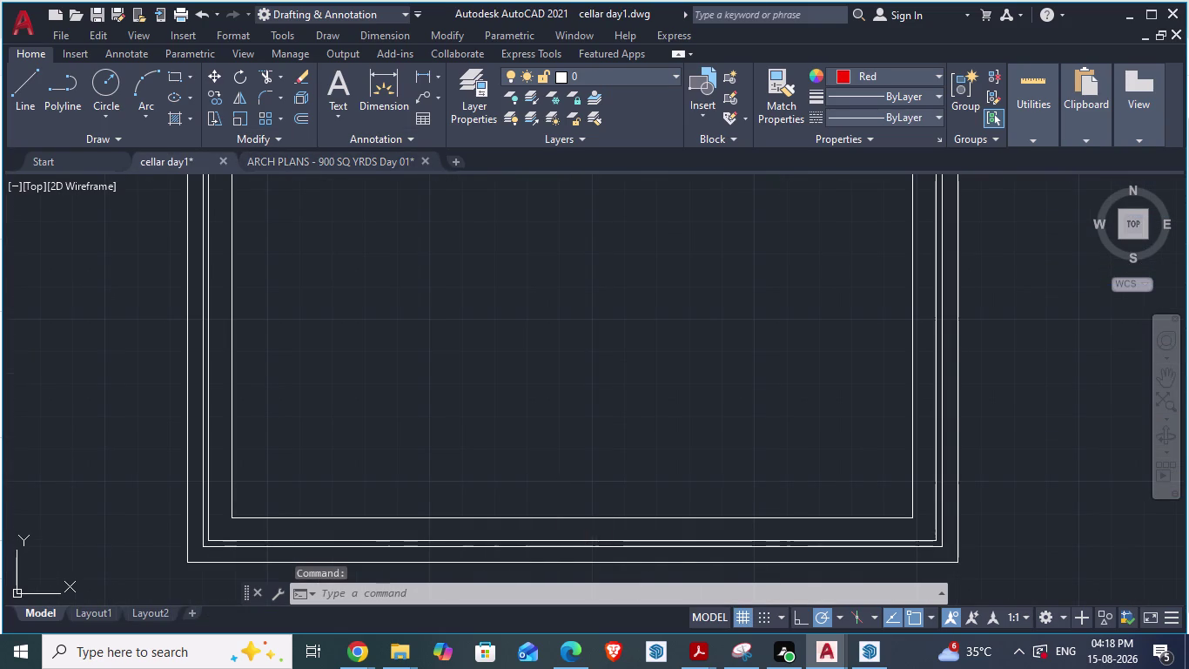
click(549, 518)
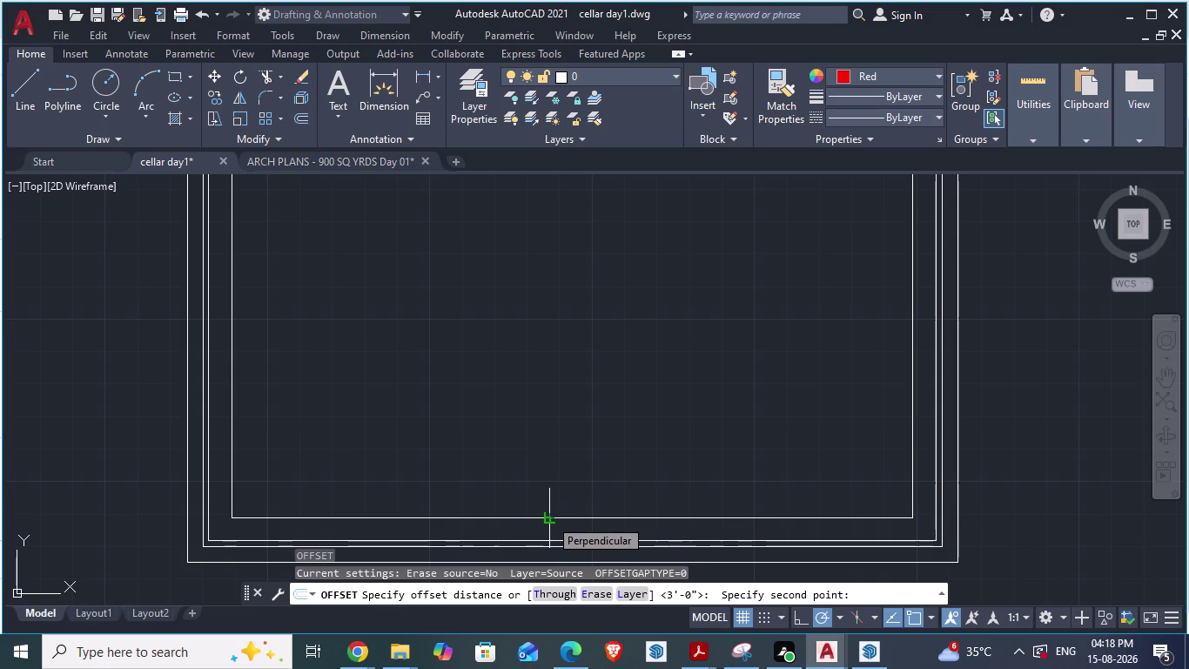
key(2)
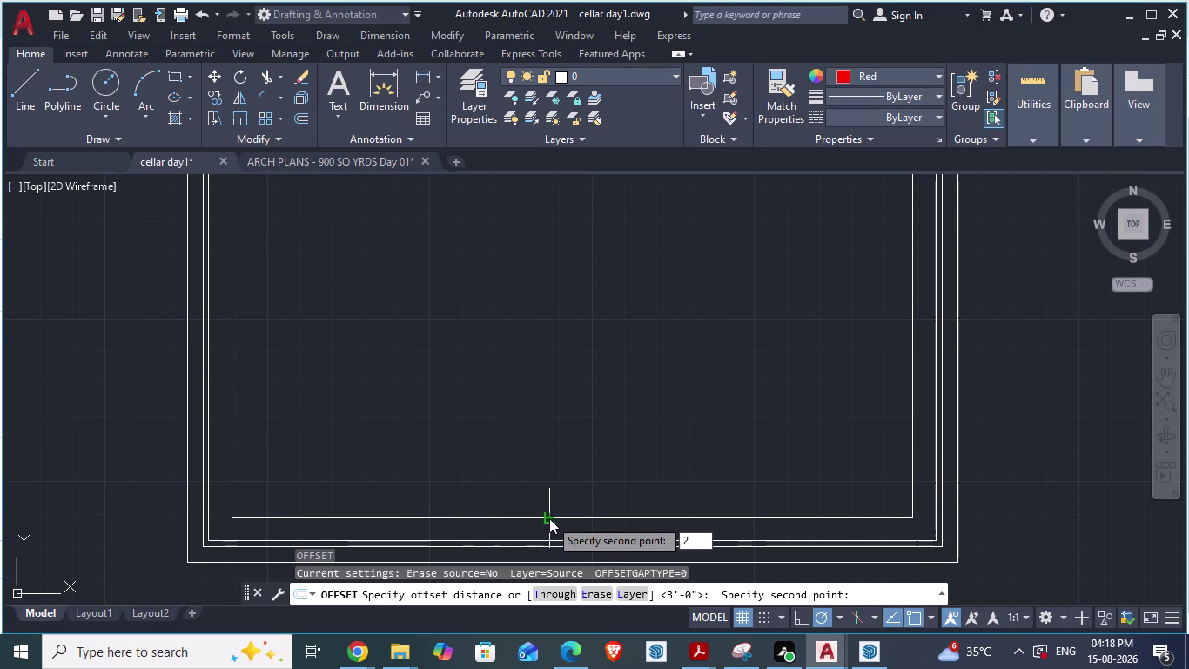
text('3)
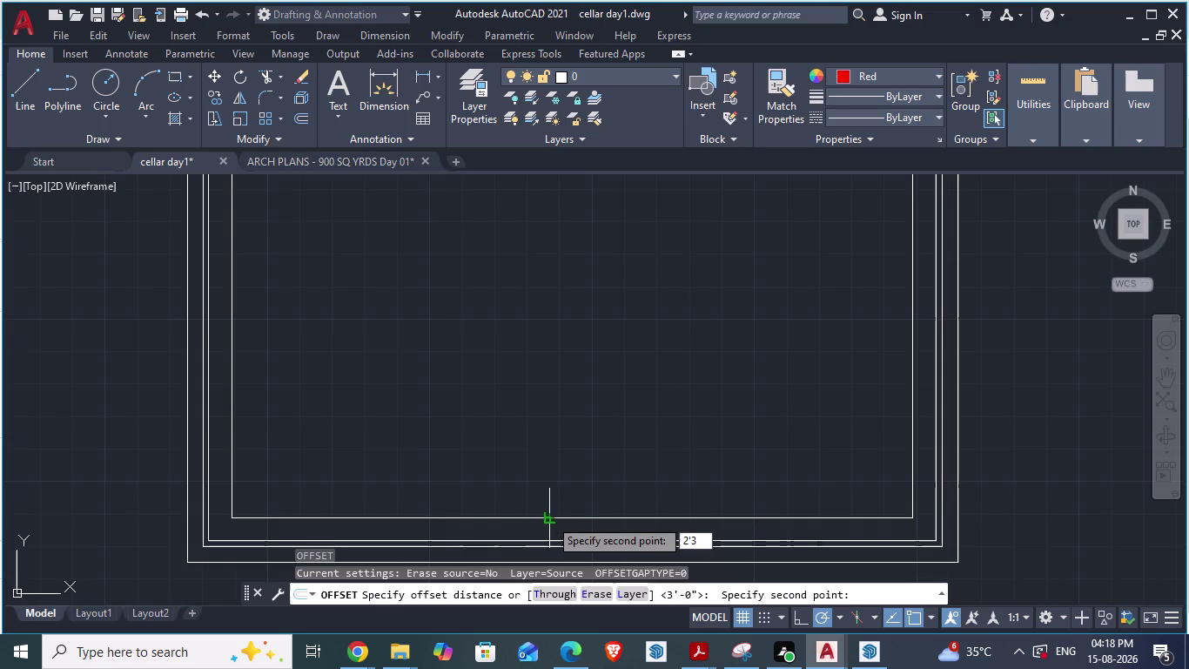
key(shift+quotedbl)
key(Return)
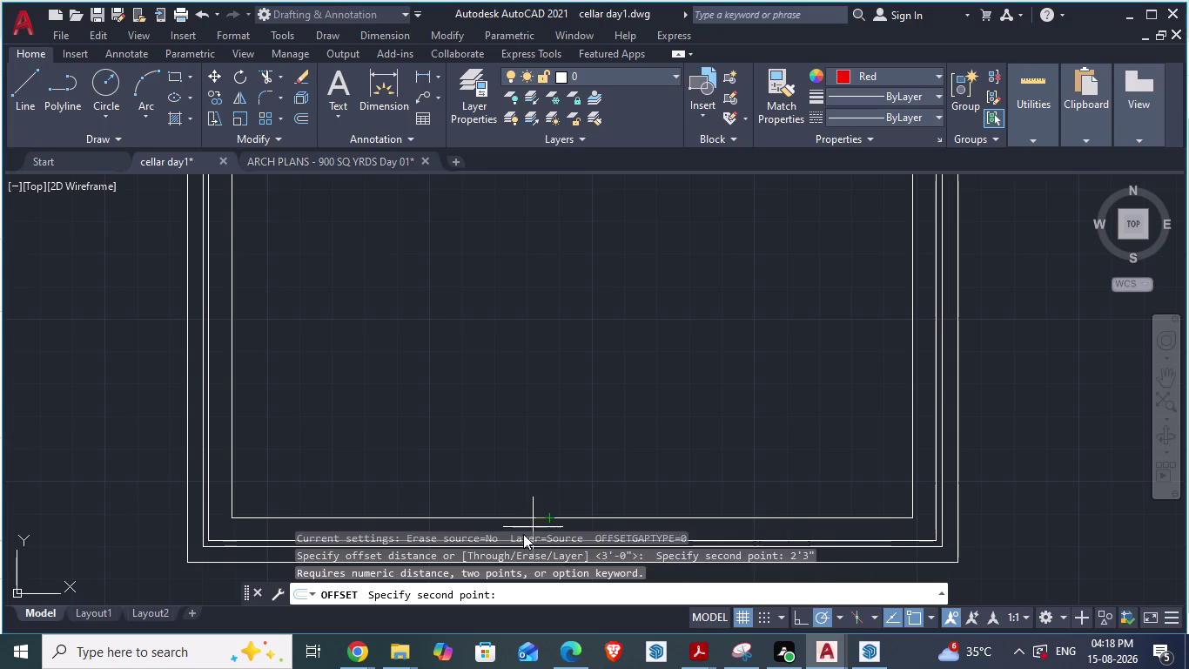
key(Escape)
key(Escape)
key(Escape)
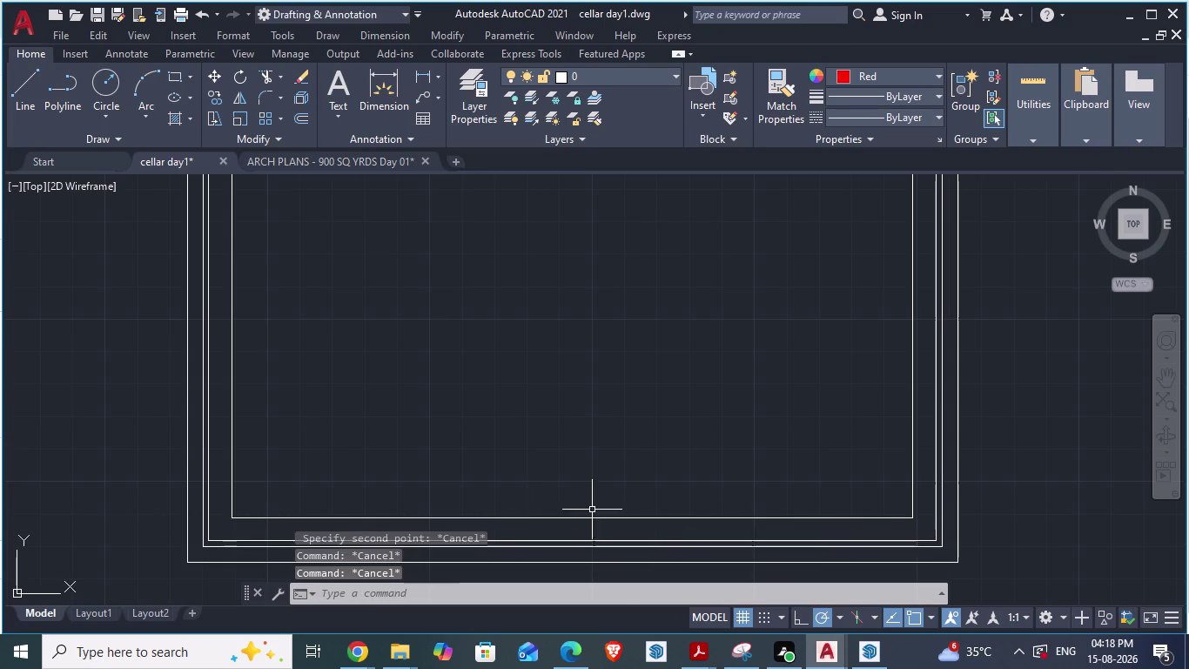
Offset the bottom inner boundary line 2'3" upward into the cellar.
key(o)
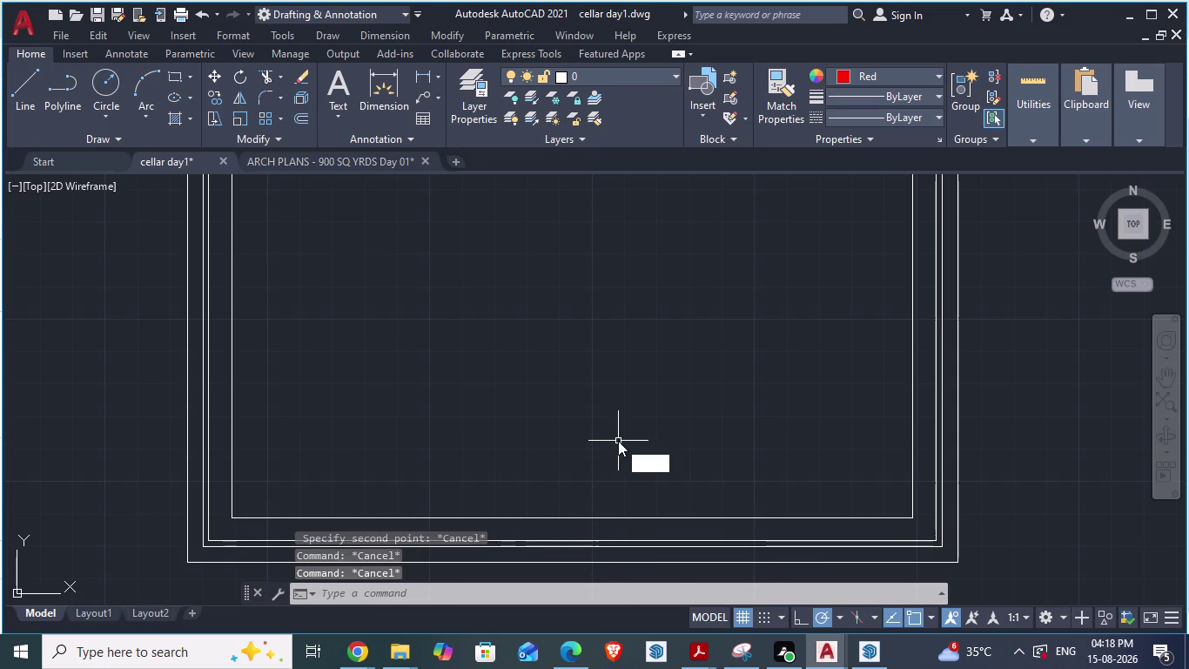
key(Return)
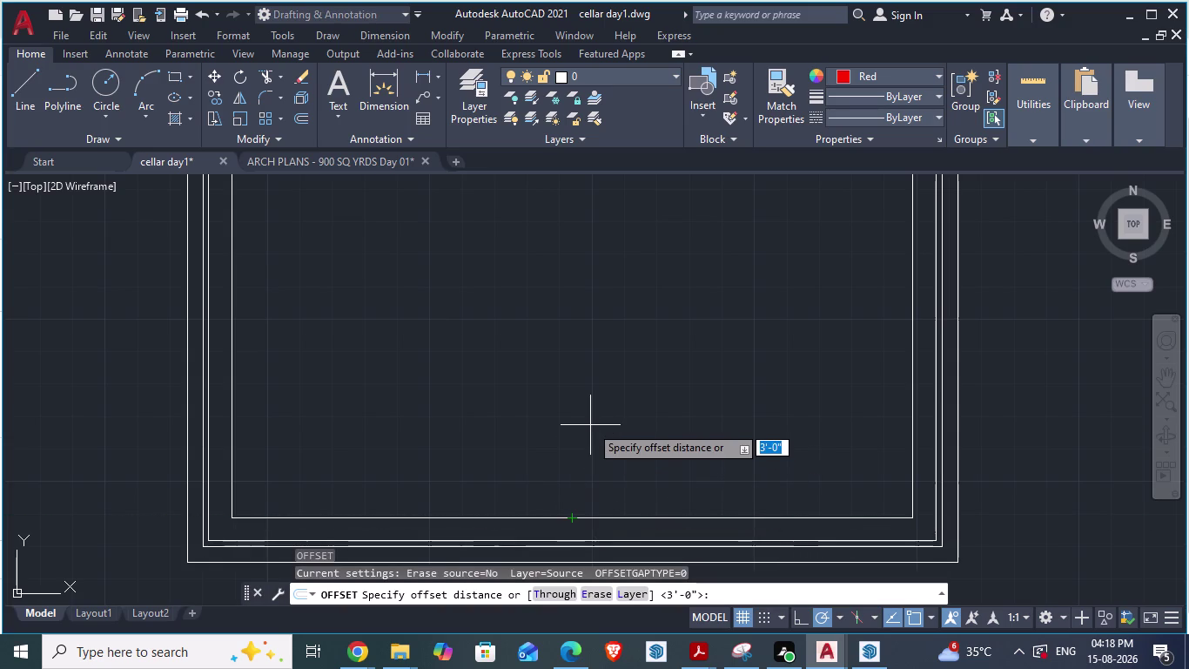
text(2'3)
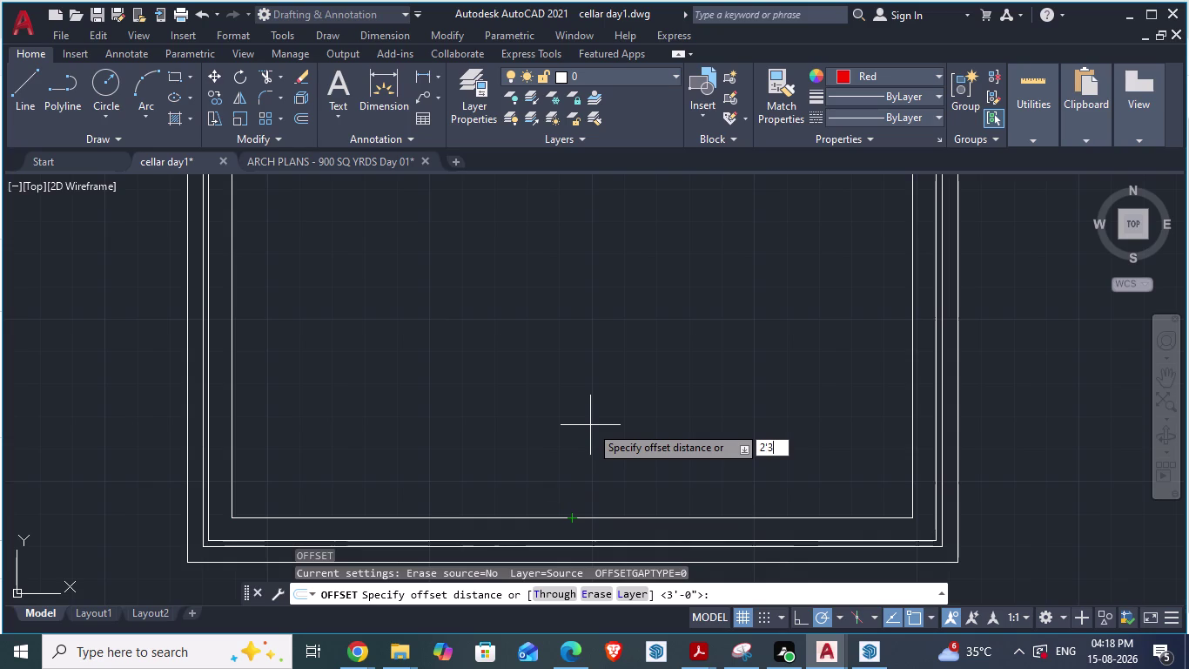
text(")
key(Return)
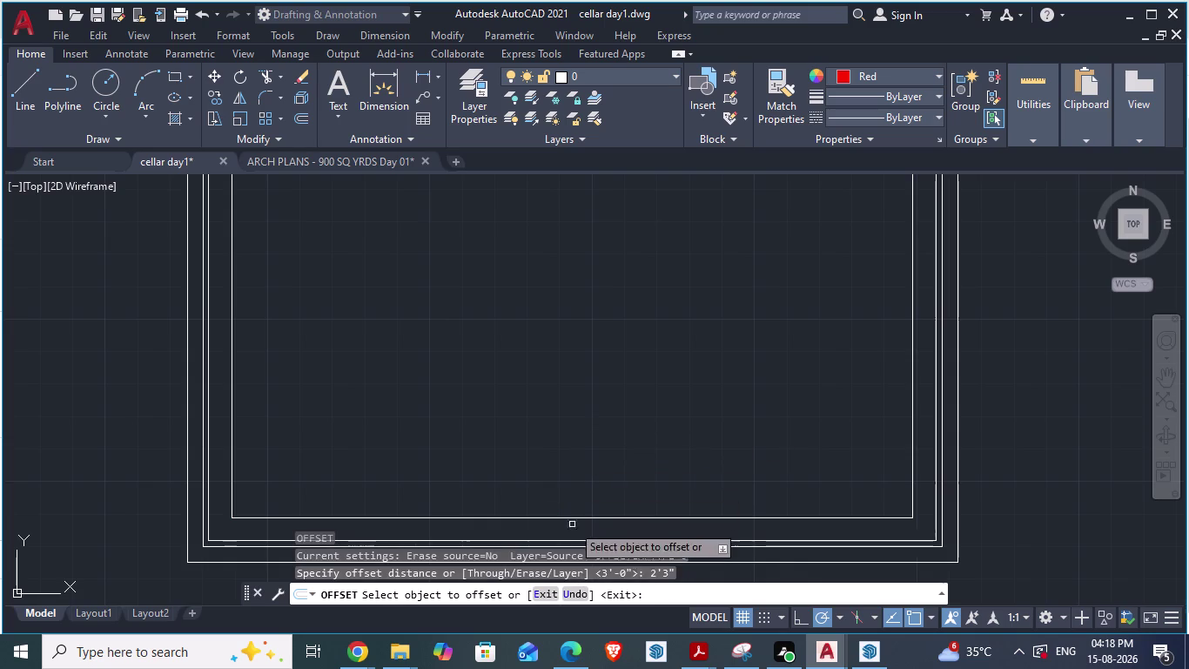
click(561, 516)
click(563, 421)
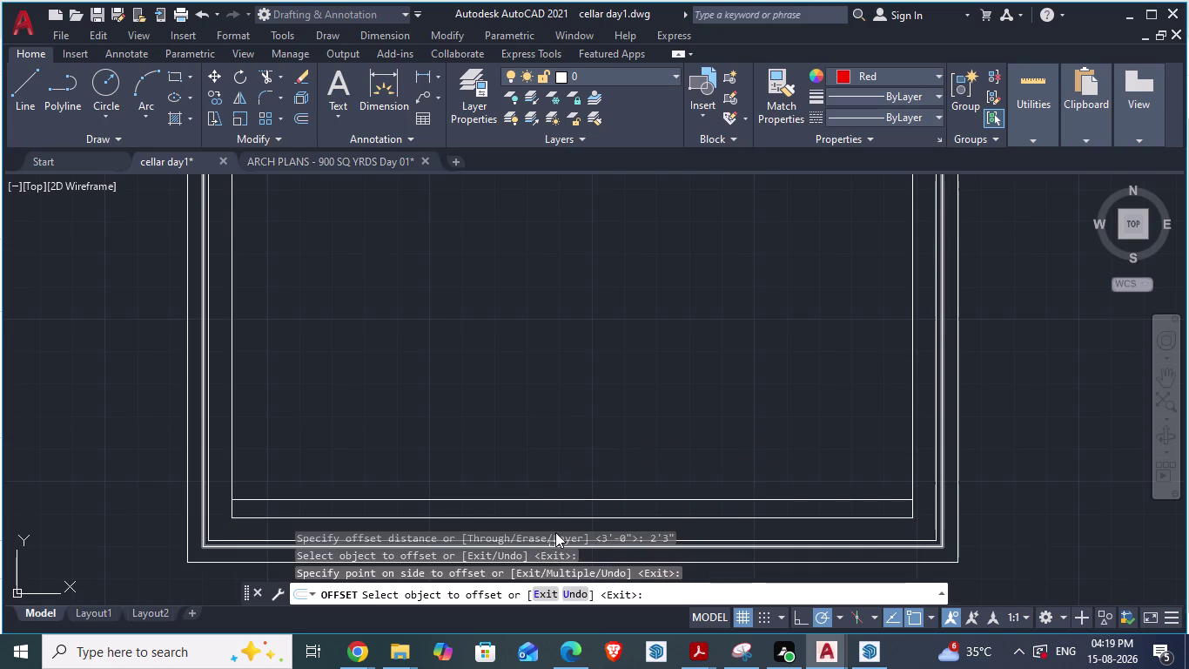
Switch back to the ARCH PLANS reference drawing.
key(alt+Tab)
key(alt+Tab)
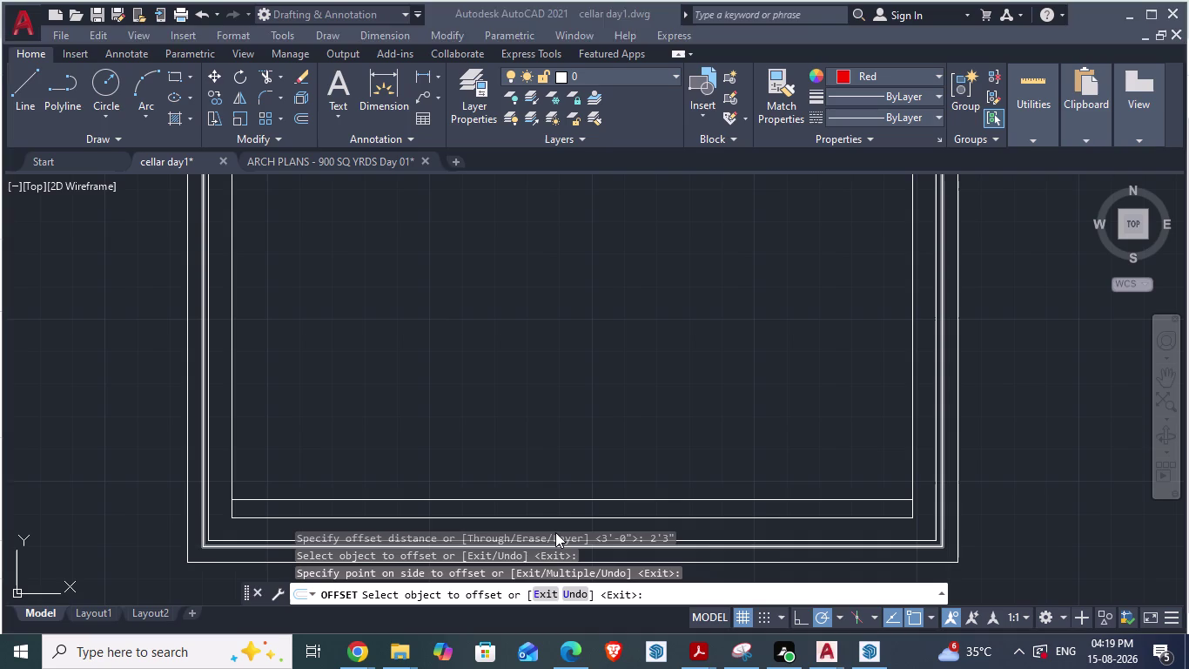
click(306, 168)
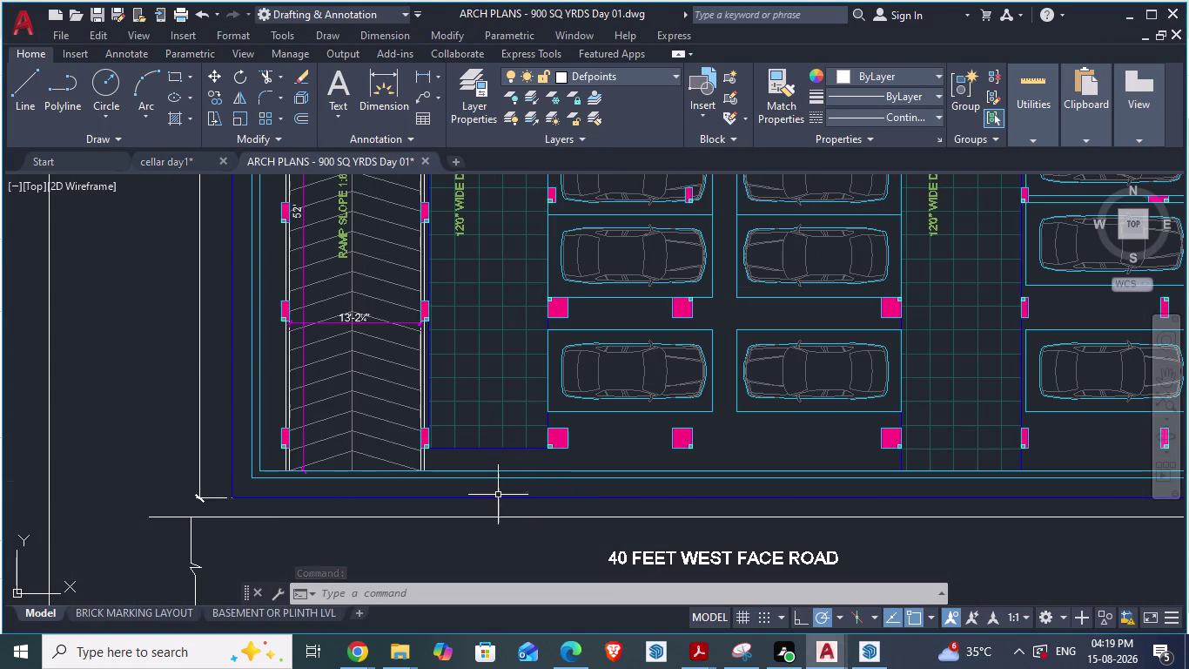
Zoom to the ramp and start an aligned dimension near its wall, then cancel.
scroll(down, 3)
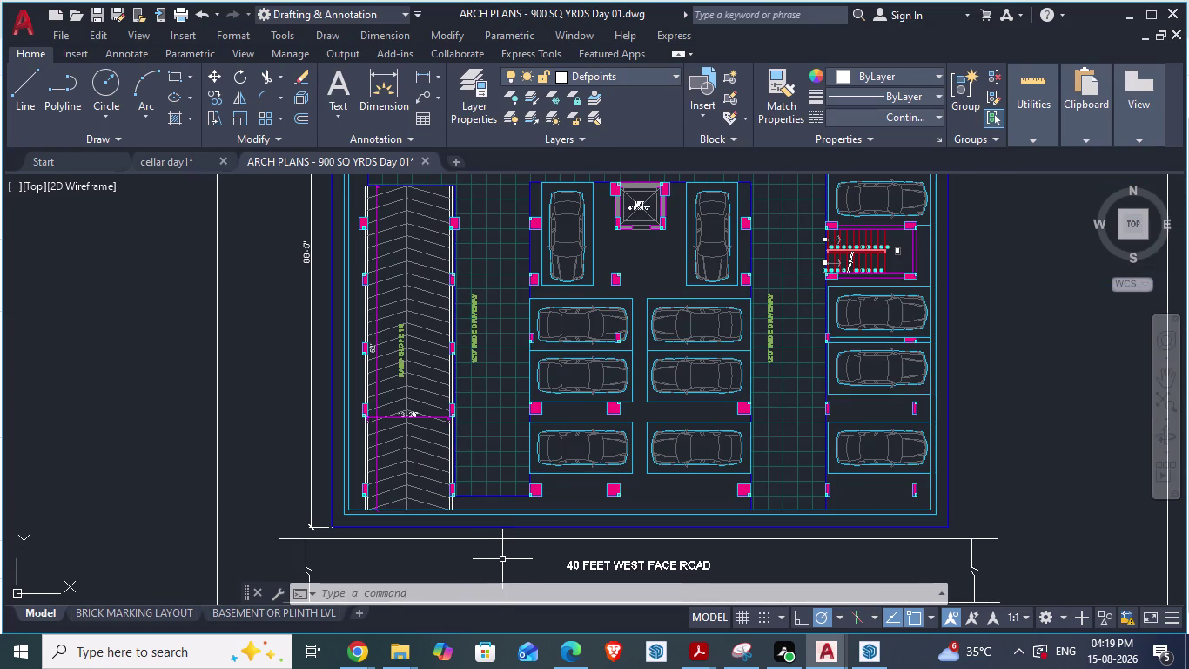
scroll(down, 3)
scroll(up, 3)
scroll(down, 3)
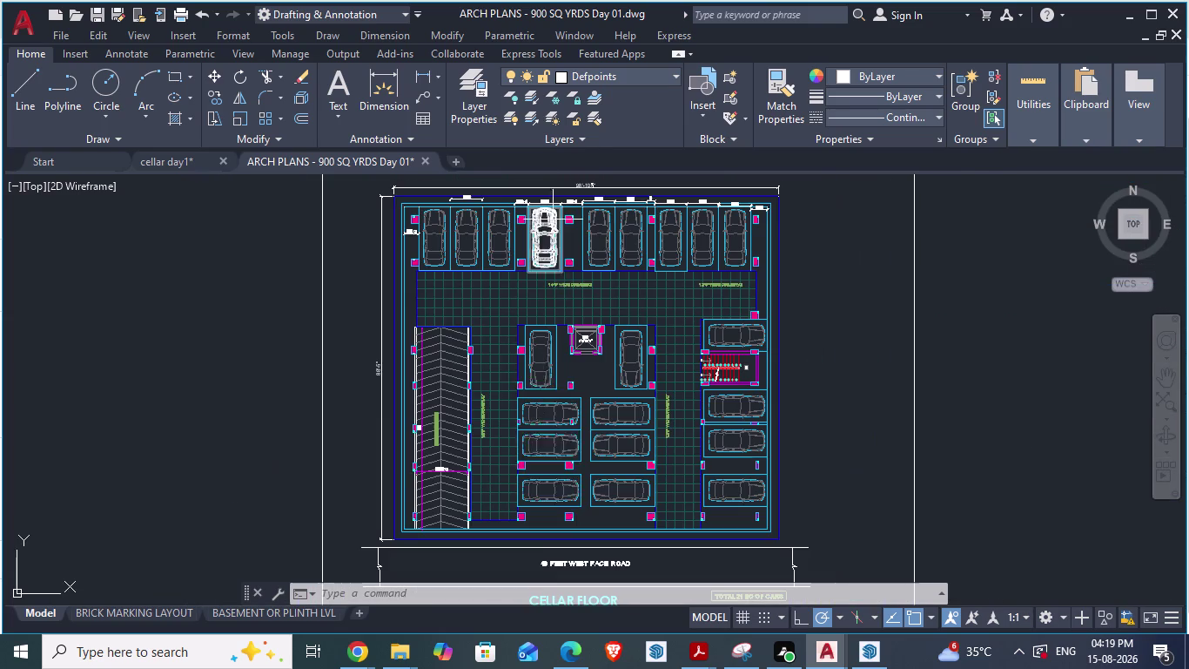
scroll(up, 3)
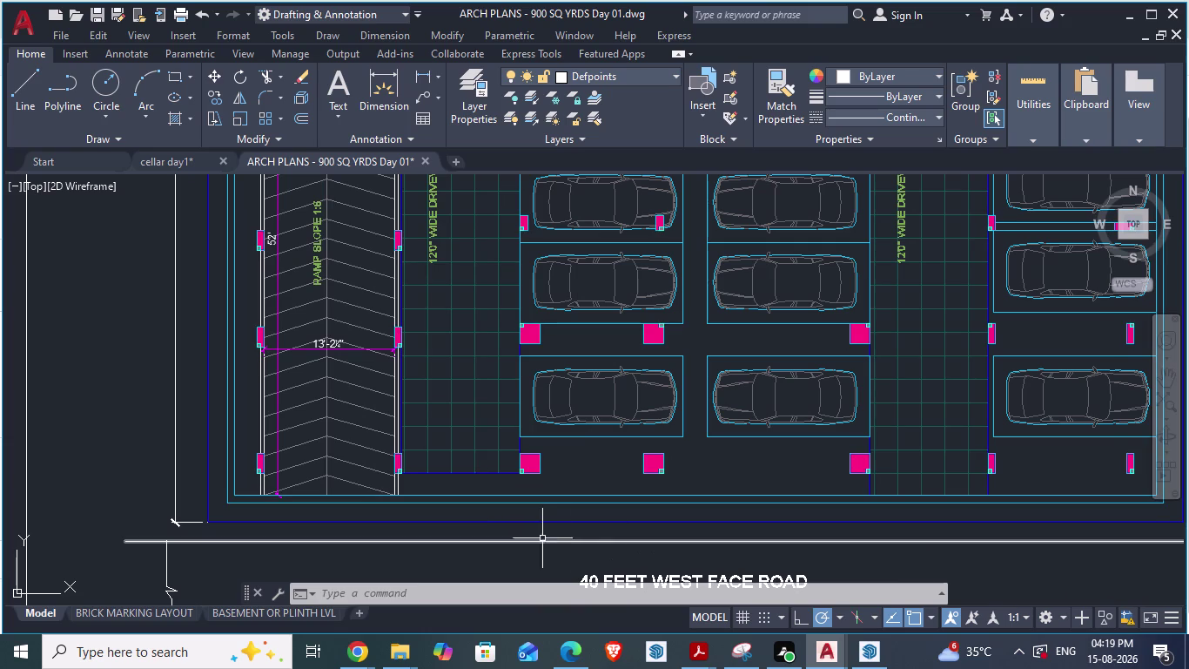
scroll(up, 3)
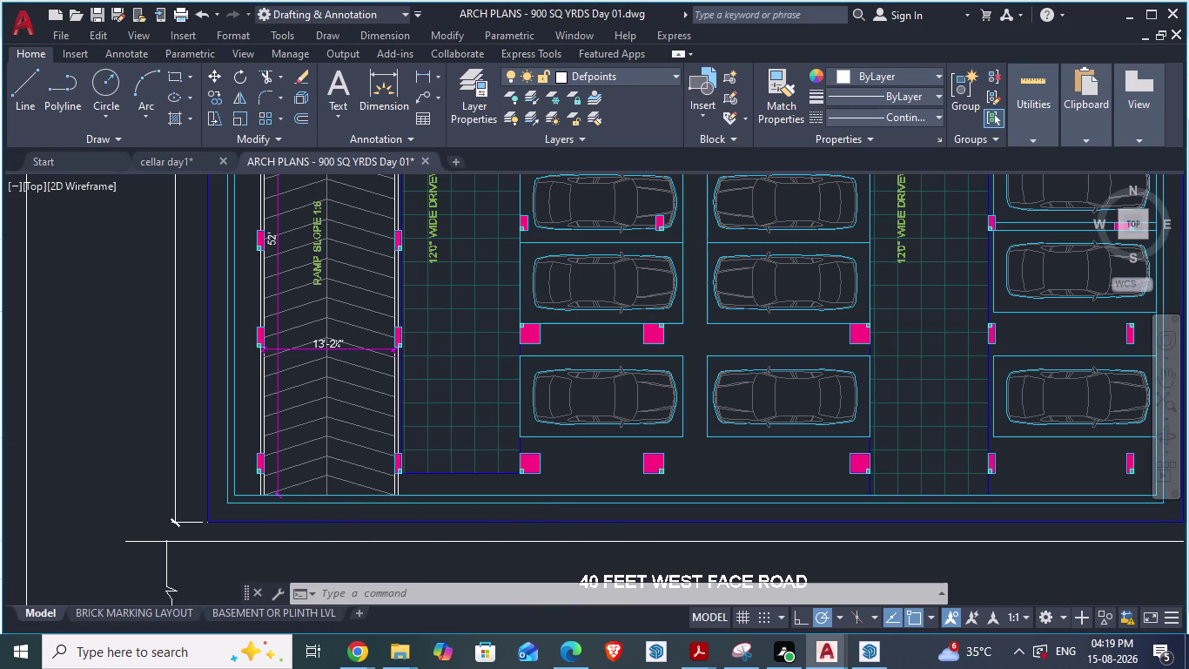
scroll(up, 3)
text(da)
key(Return)
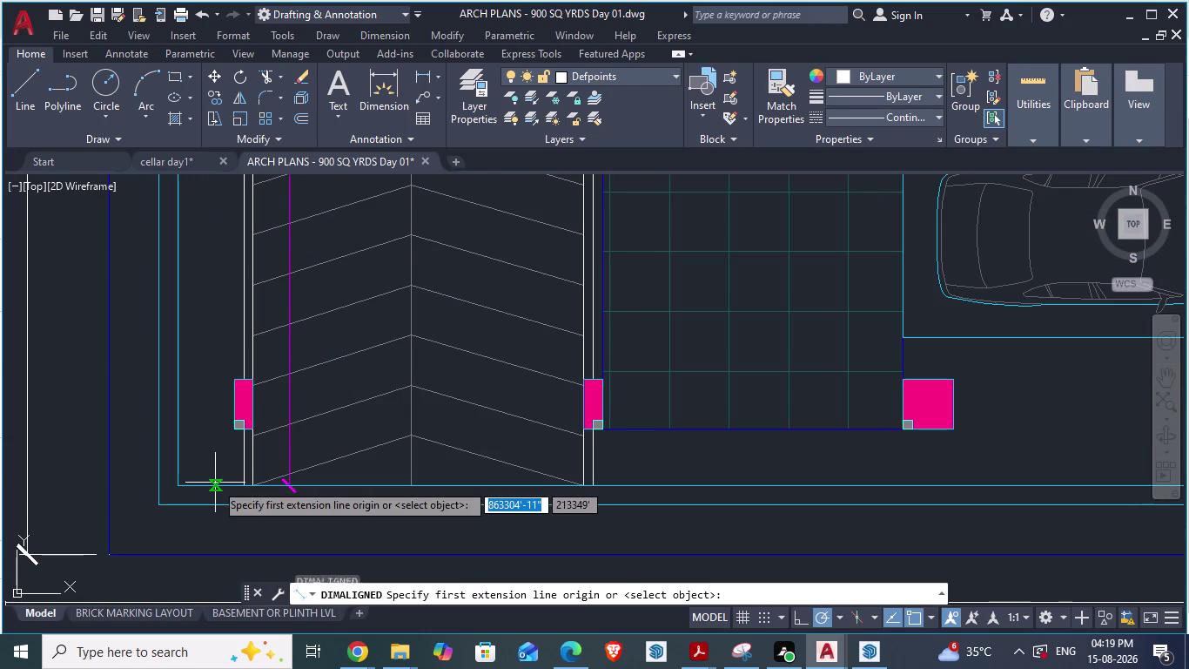
click(176, 430)
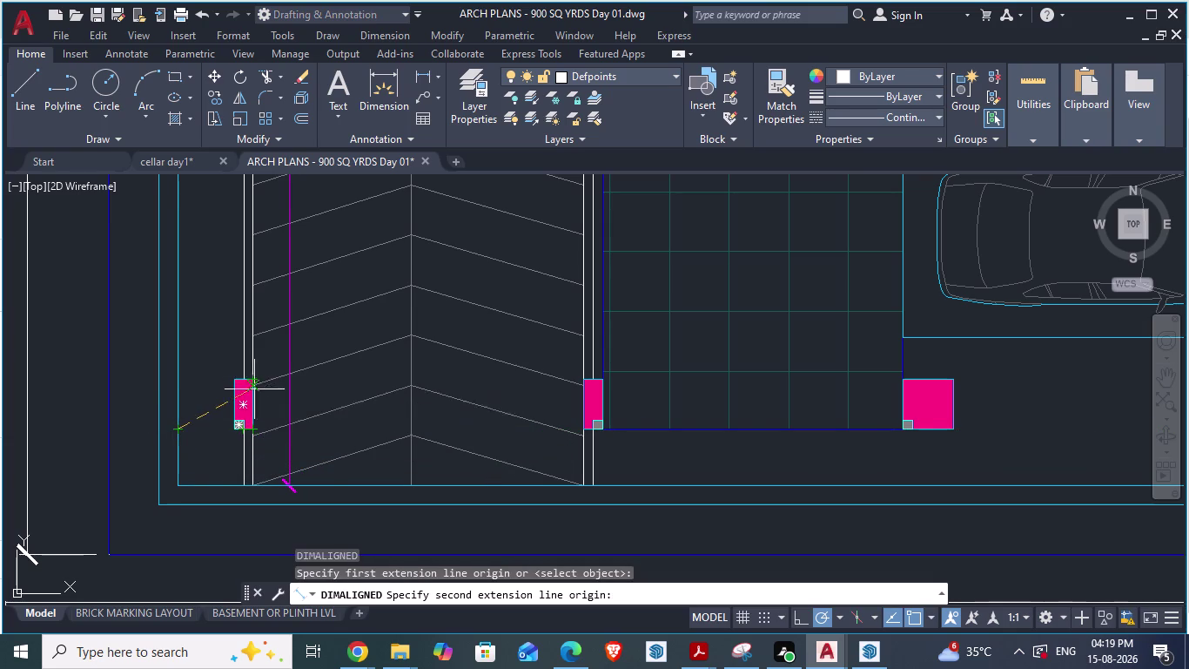
key(Escape)
Retry the aligned dimension from the outer wall line, then cancel.
text(d)
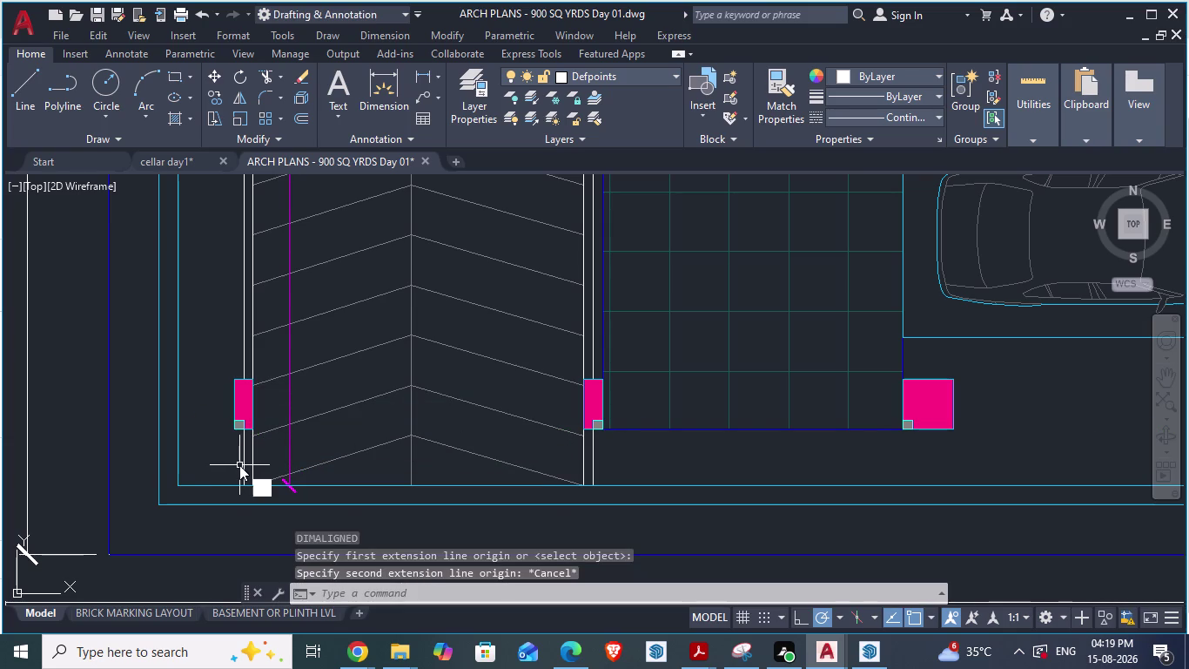
text(a)
key(Return)
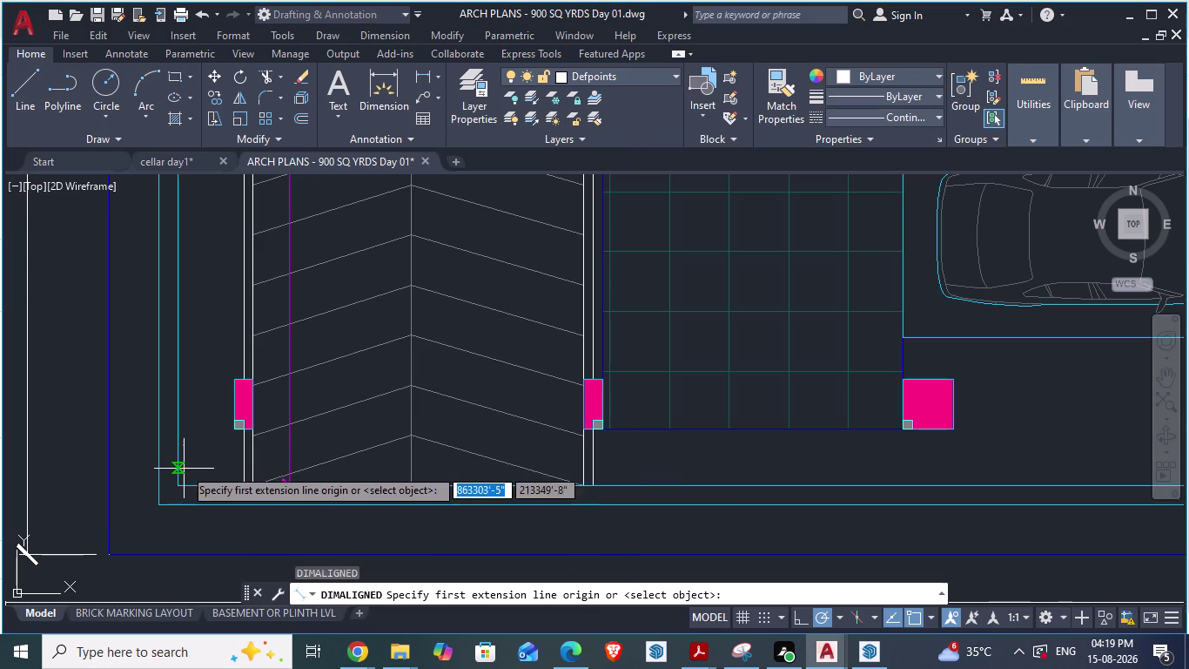
click(184, 467)
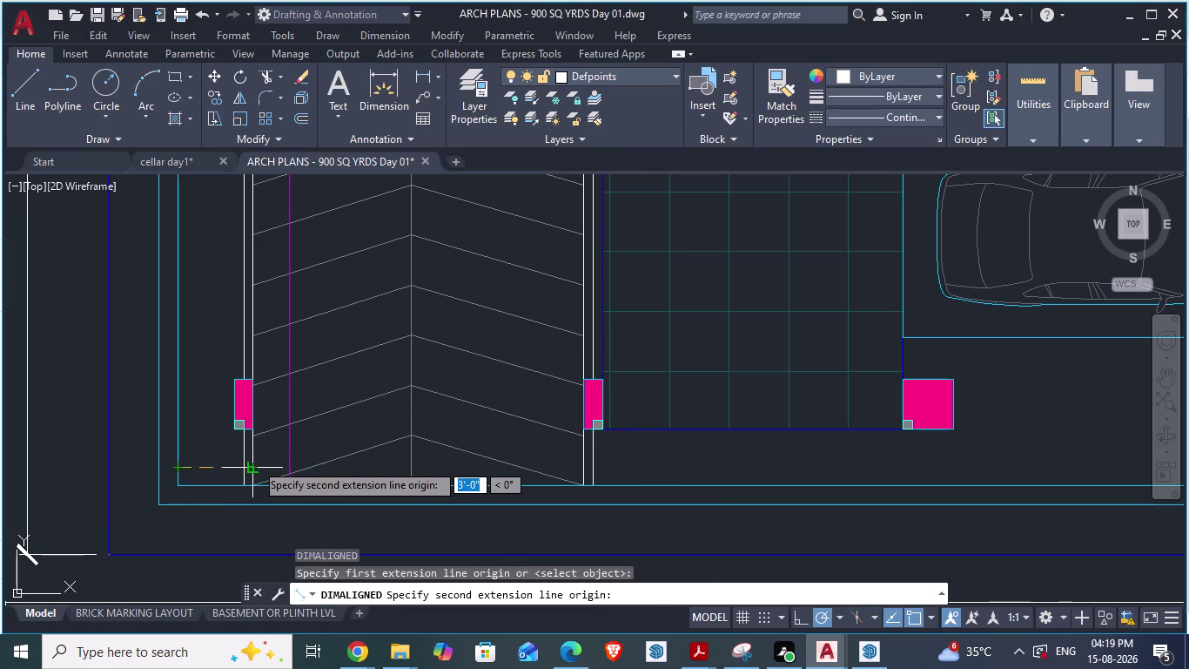
key(Escape)
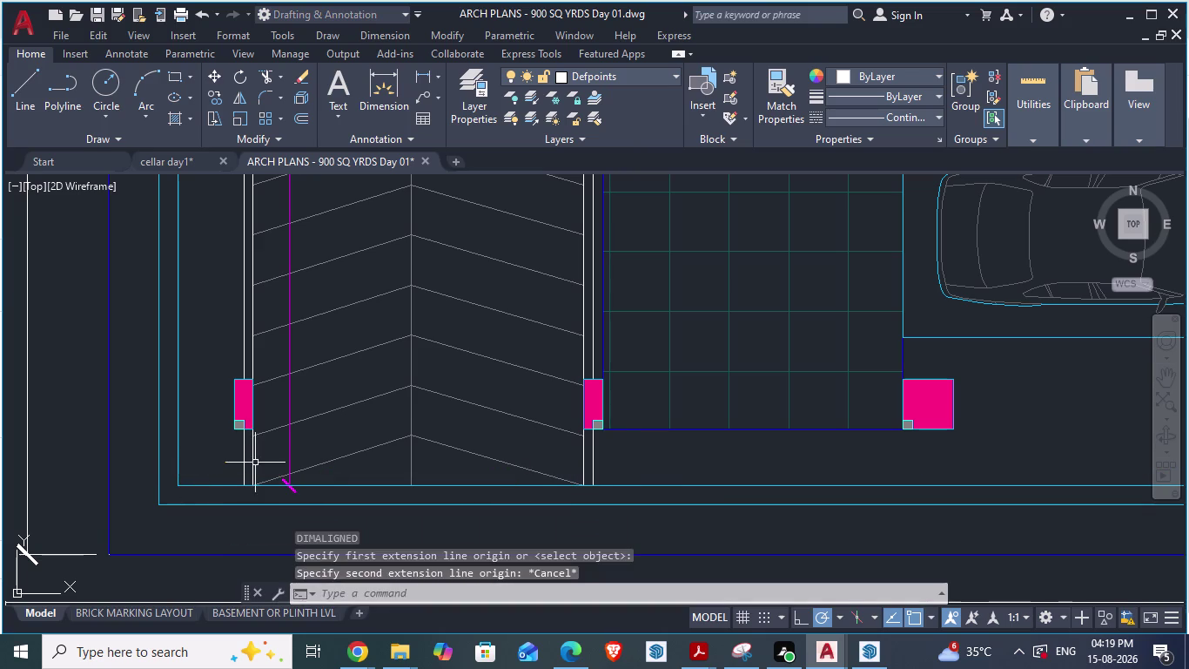
Measure the ramp width (13'-2") from its left edge, cancel, and return to cellar day1.
scroll(down, 3)
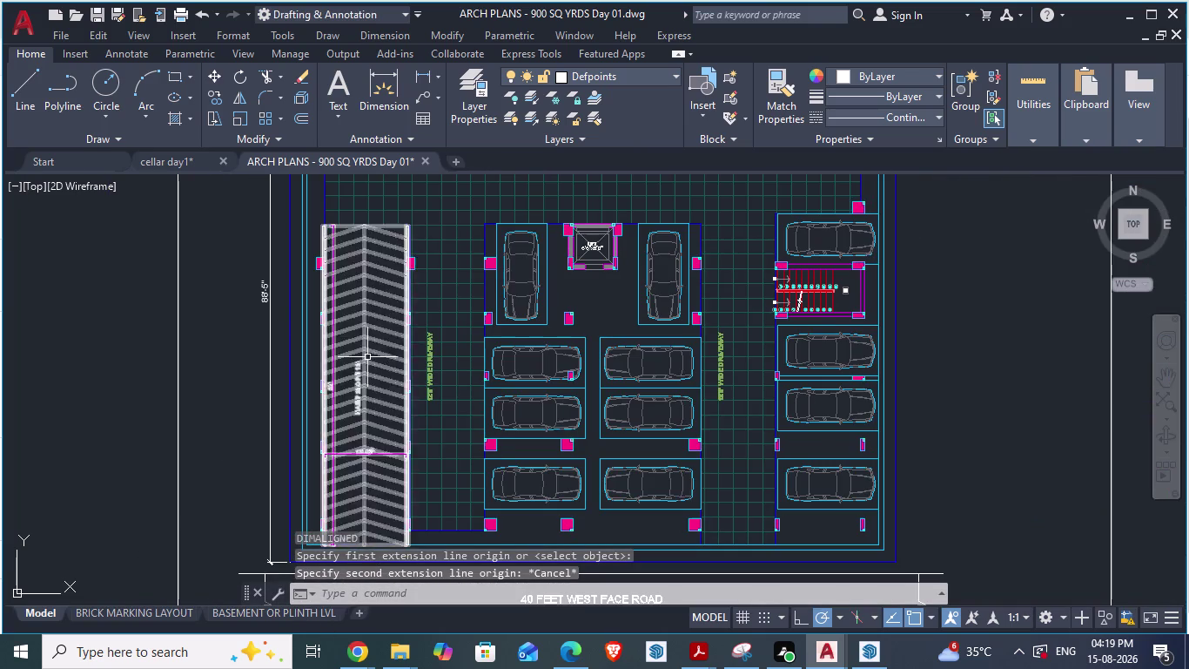
scroll(up, 3)
scroll(down, 3)
scroll(up, 3)
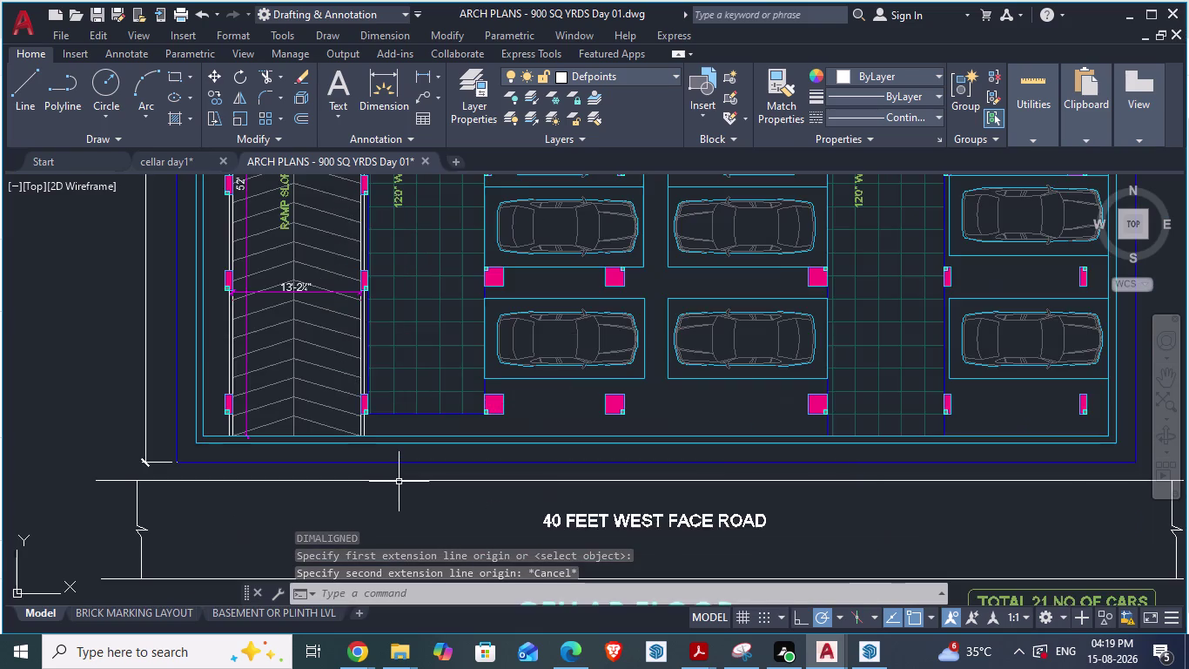
scroll(up, 3)
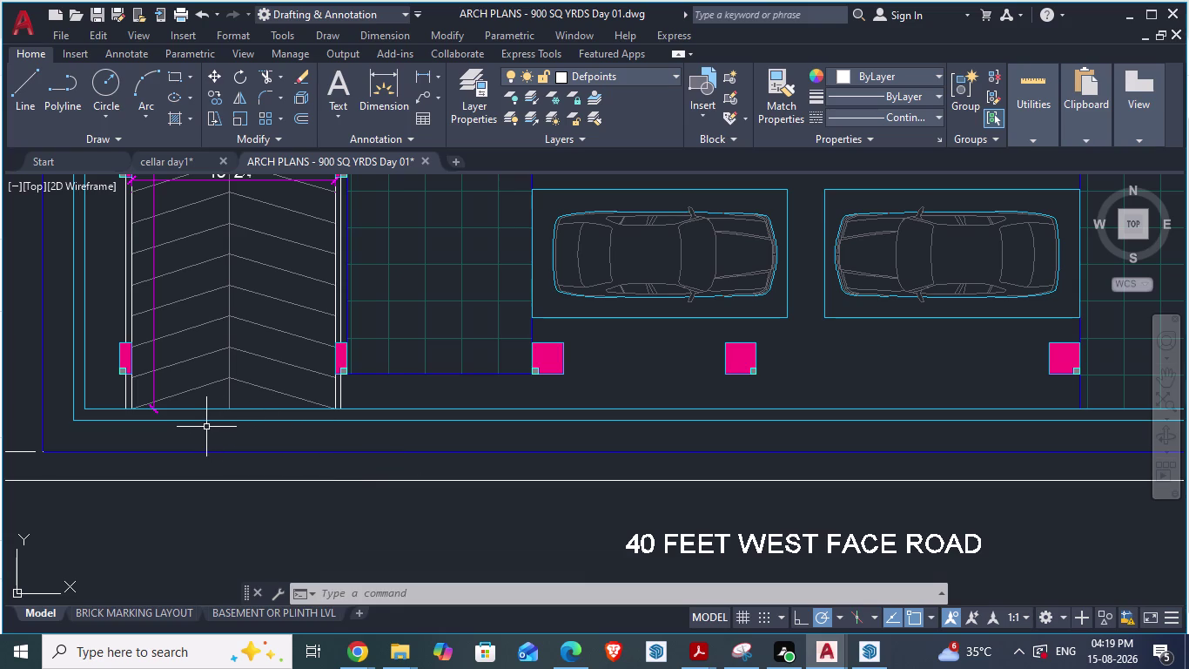
text(da)
key(Return)
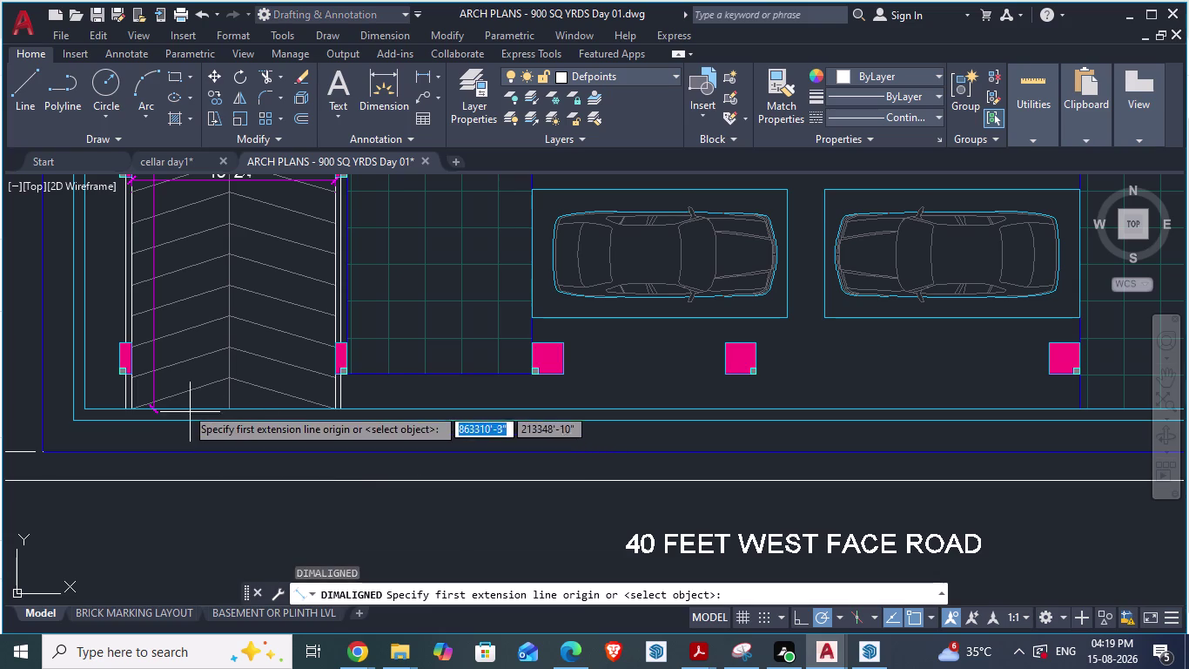
scroll(up, 3)
click(132, 404)
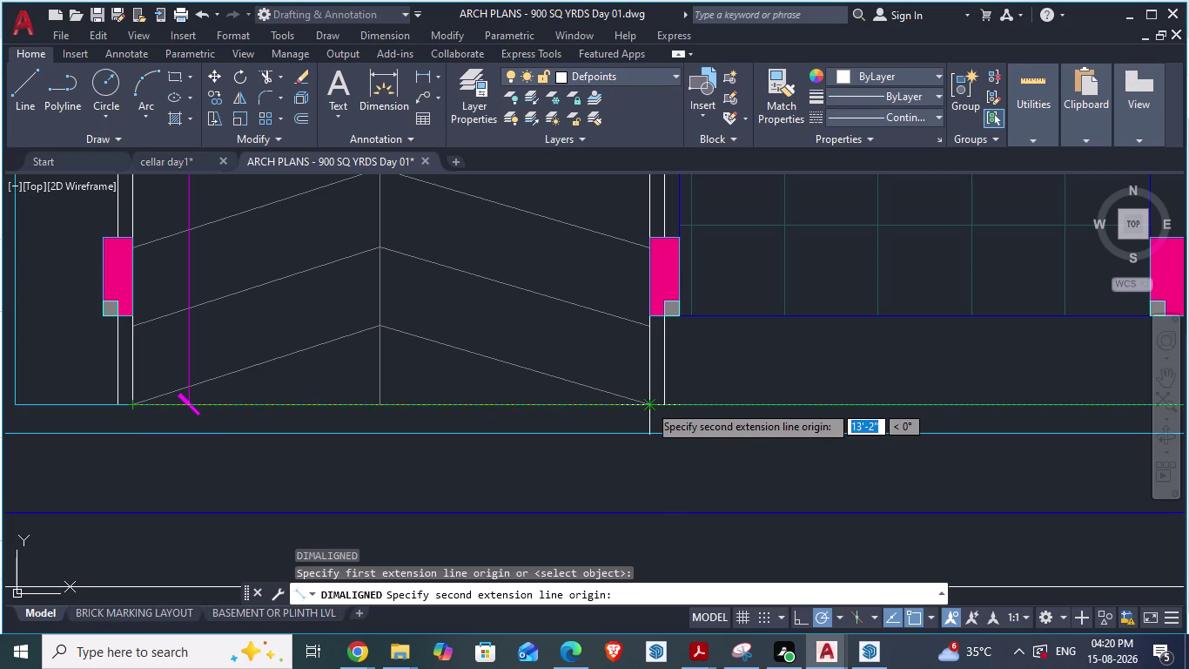
scroll(down, 3)
scroll(down, 3)
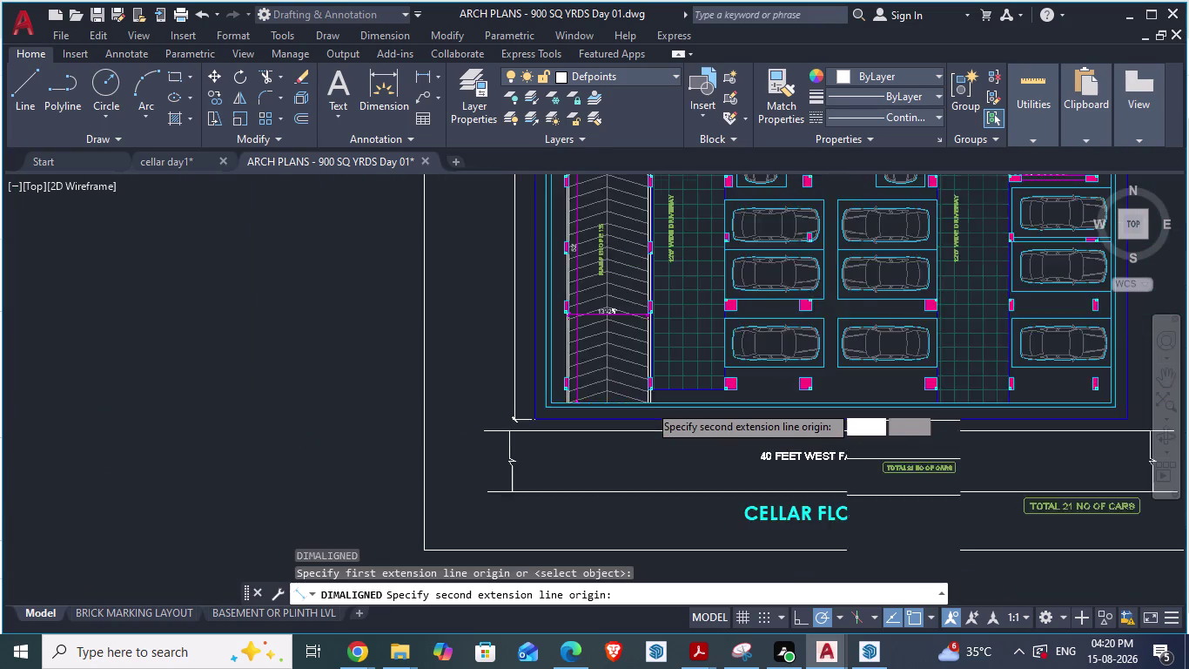
scroll(up, 3)
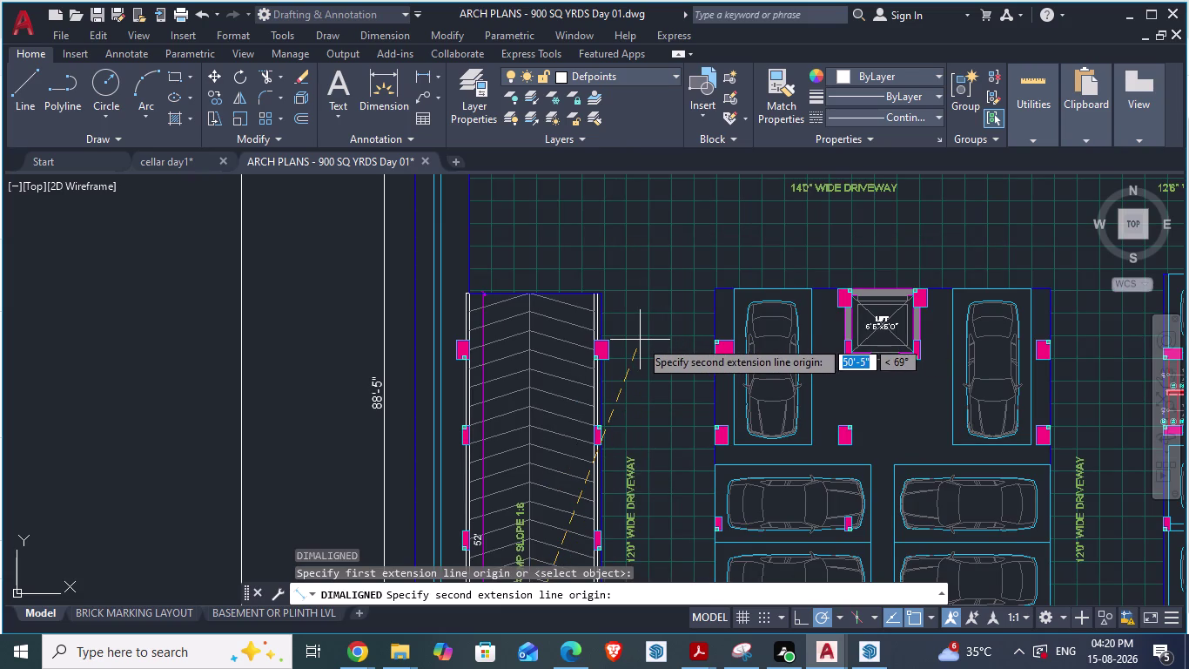
key(Escape)
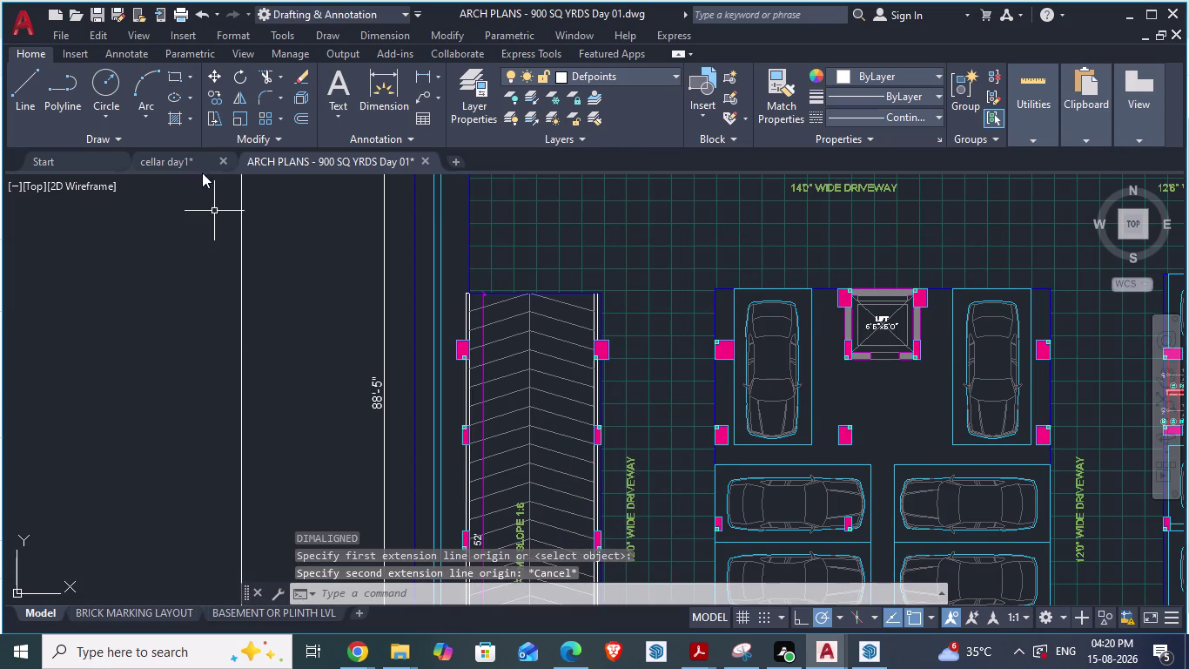
click(180, 156)
Start an offset in cellar day1, then cancel it.
scroll(down, 3)
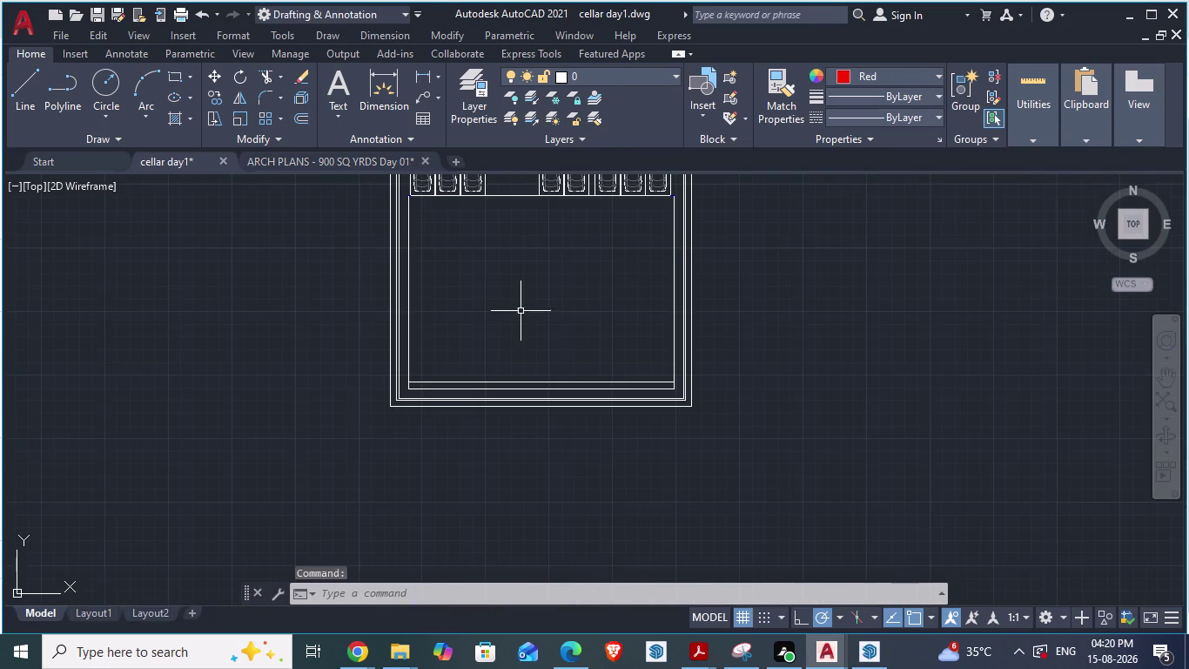
scroll(up, 3)
scroll(up, 3)
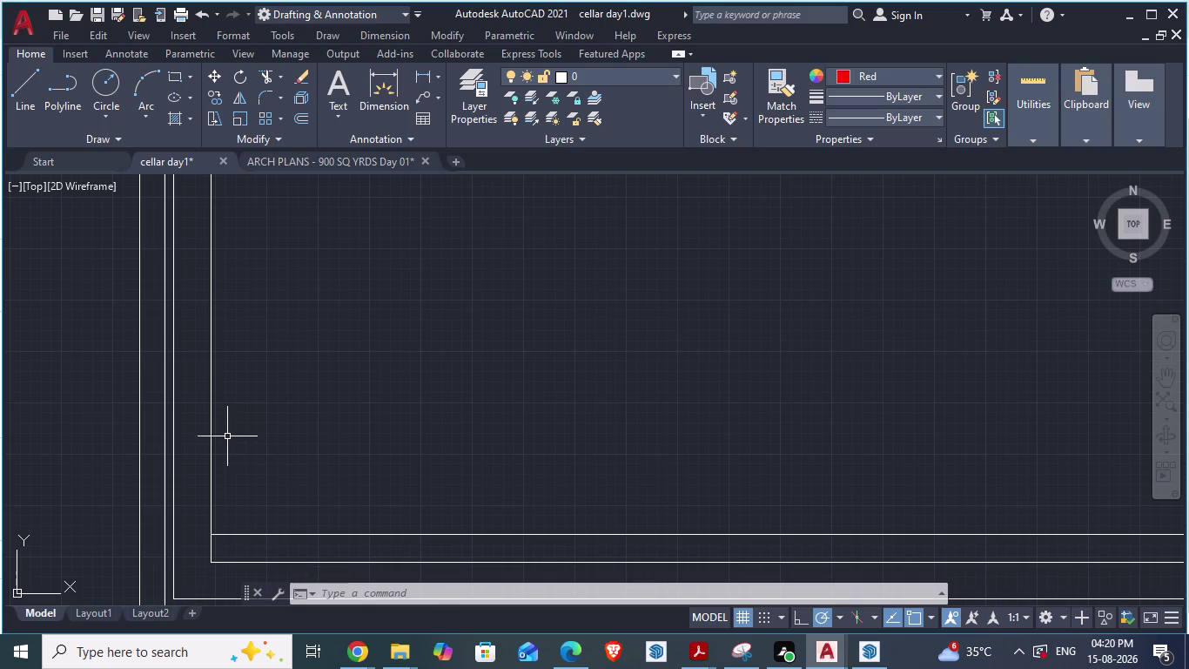
key(o)
key(Return)
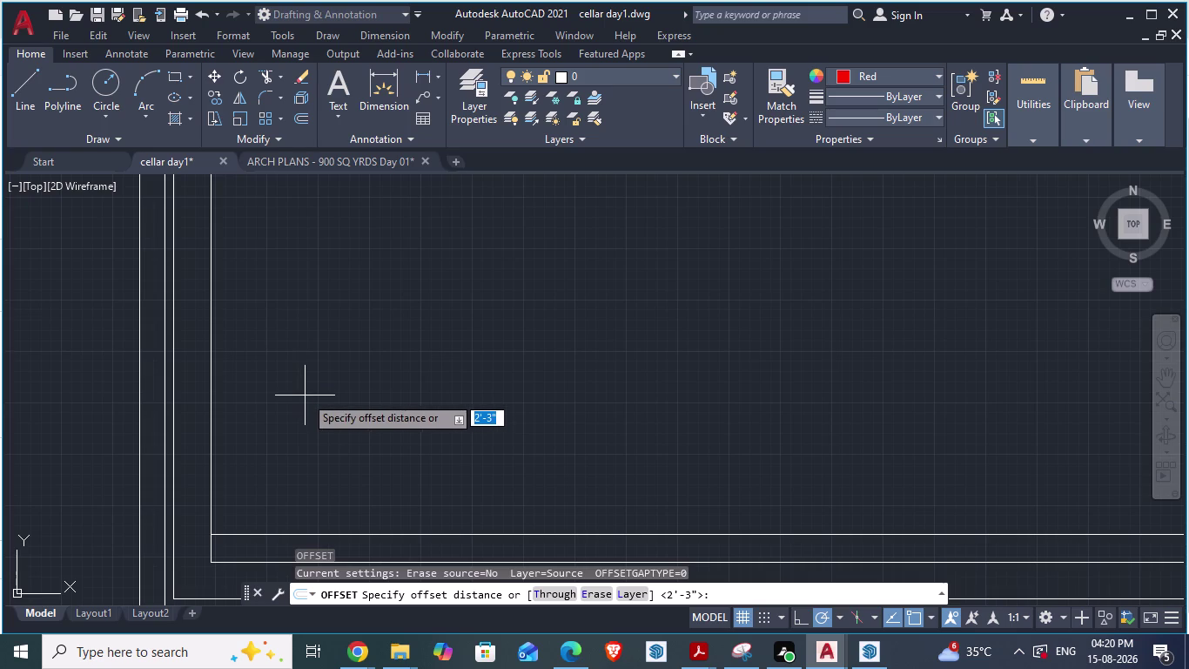
key(Escape)
Offset the left inner boundary line 13'2" toward the cellar interior.
key(o)
key(Return)
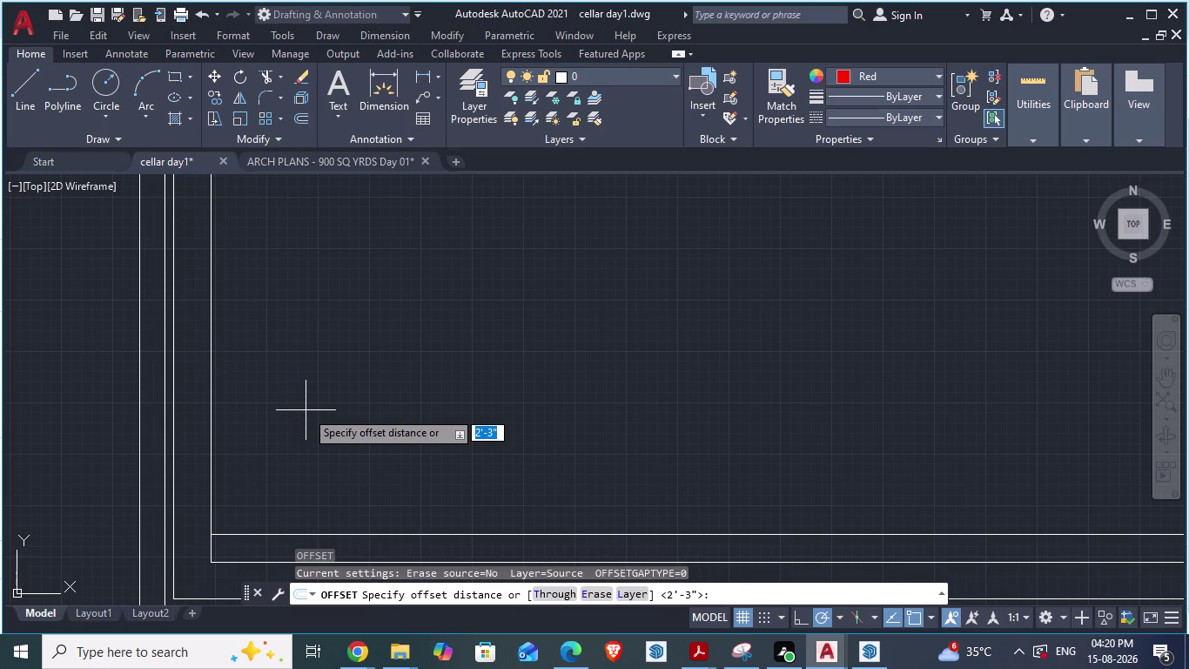
text(13')
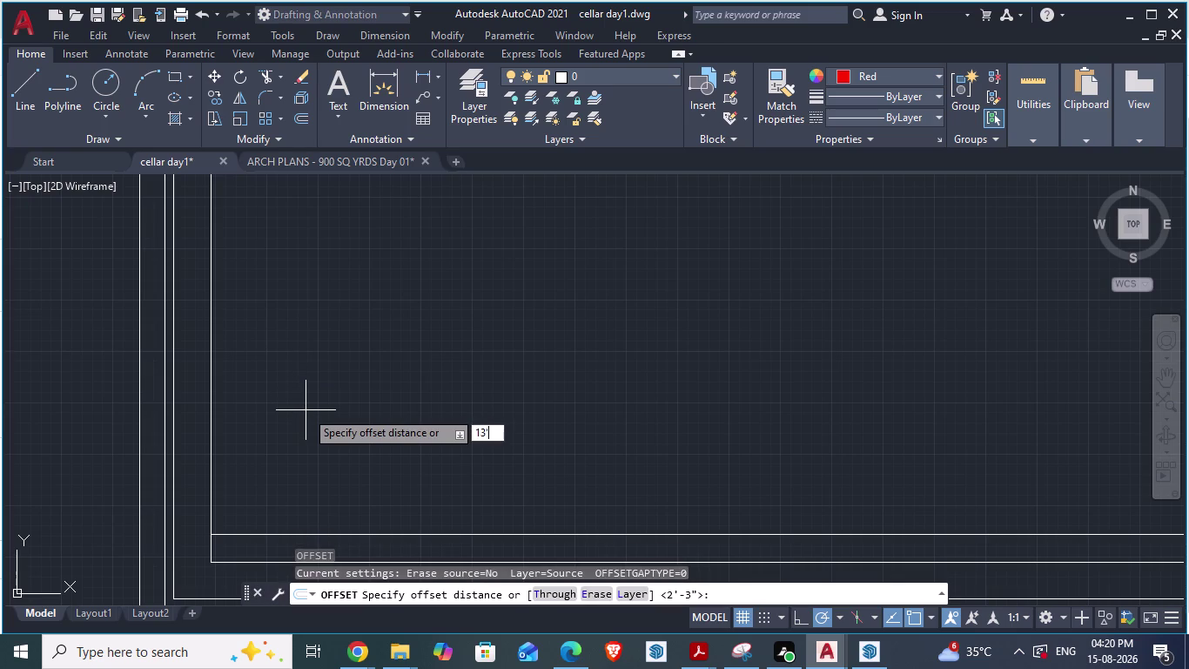
text(2")
key(Return)
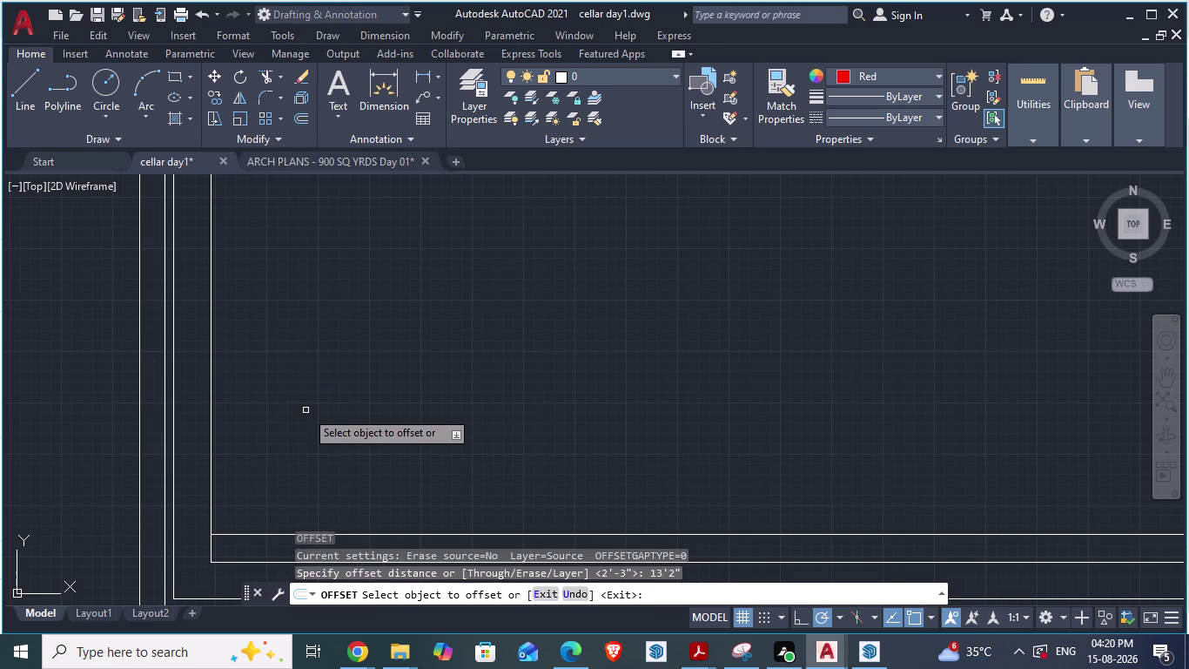
click(212, 398)
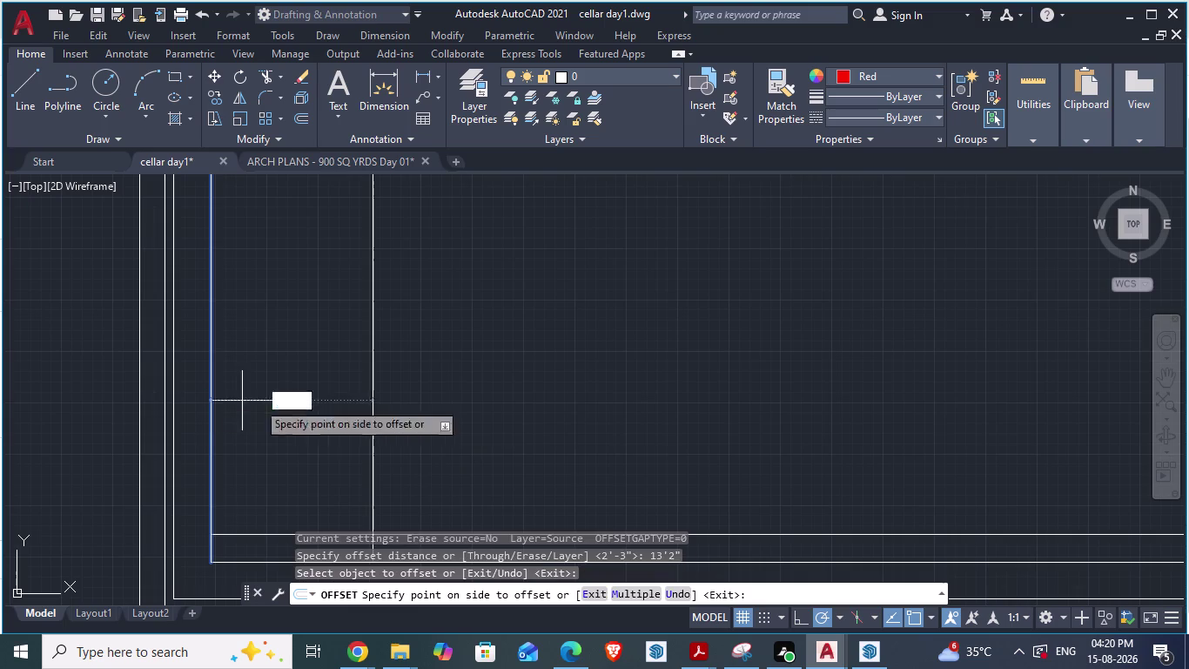
click(484, 444)
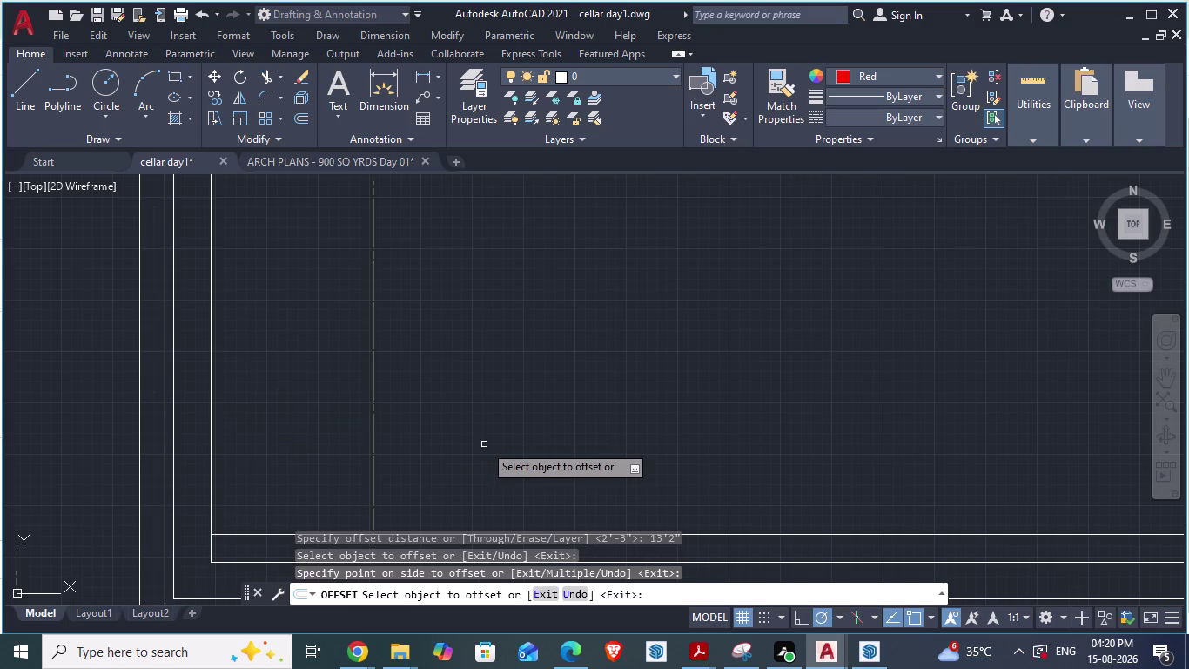
key(Escape)
Zoom out and switch back to the ARCH PLANS reference plan.
scroll(down, 3)
scroll(down, 3)
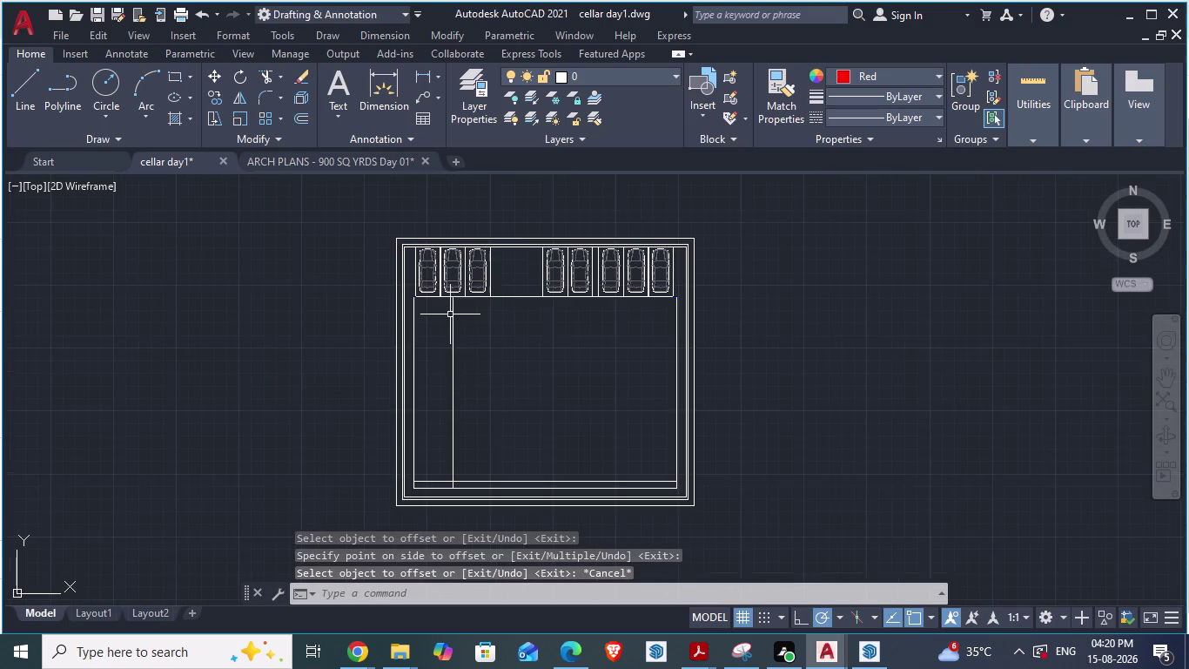
scroll(up, 3)
scroll(down, 3)
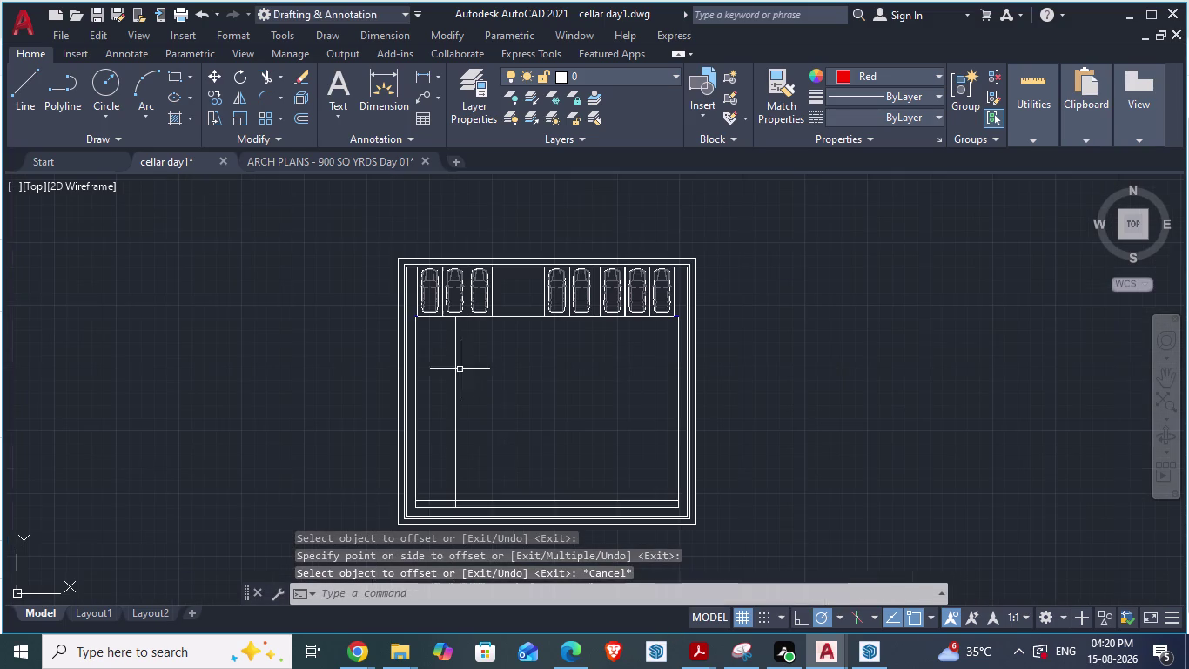
click(291, 162)
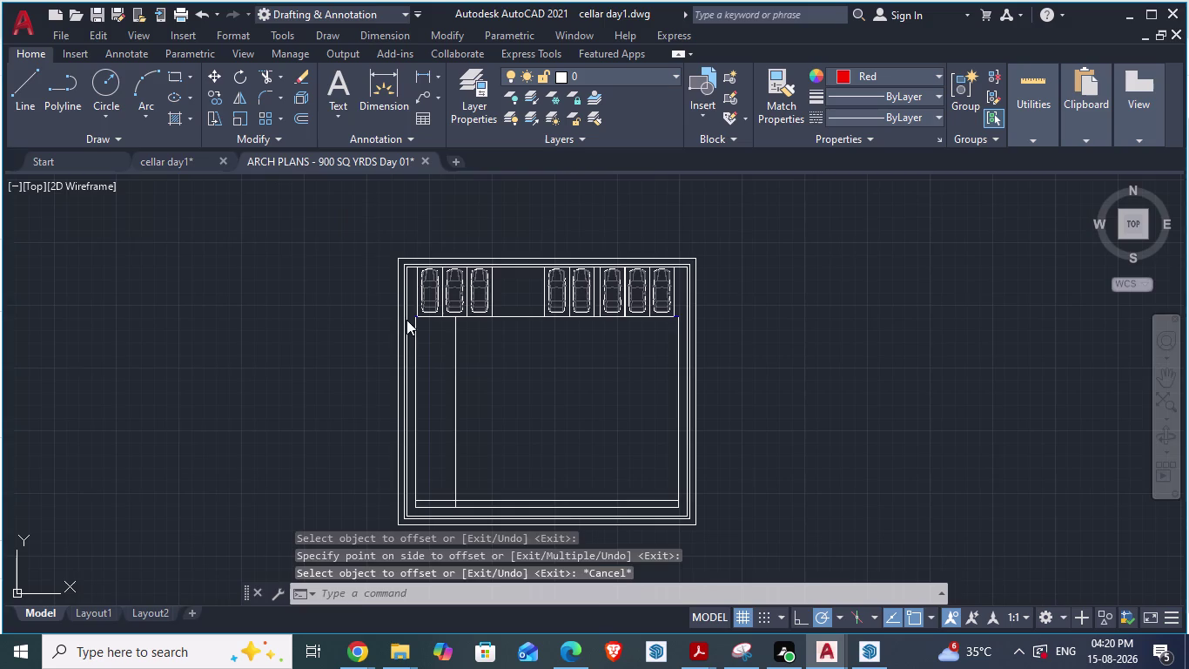
Start an aligned dimension on the ARCH PLANS ramp wall, then cancel the misplaced pick.
key(d)
key(a)
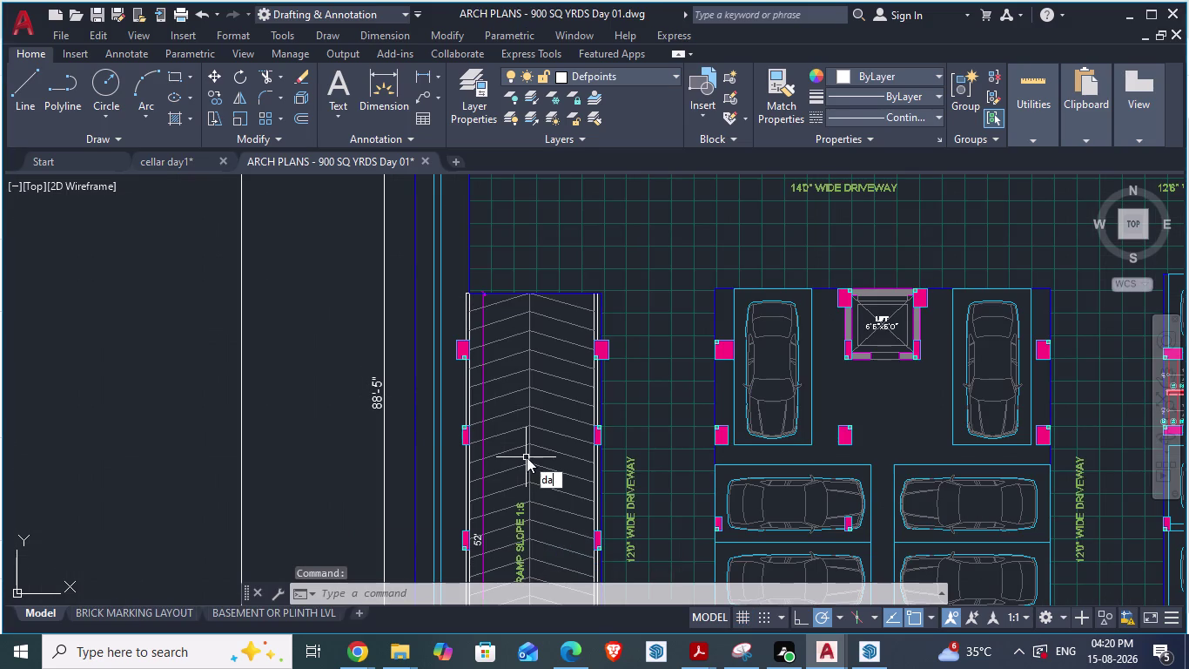
key(Return)
scroll(down, 3)
scroll(up, 3)
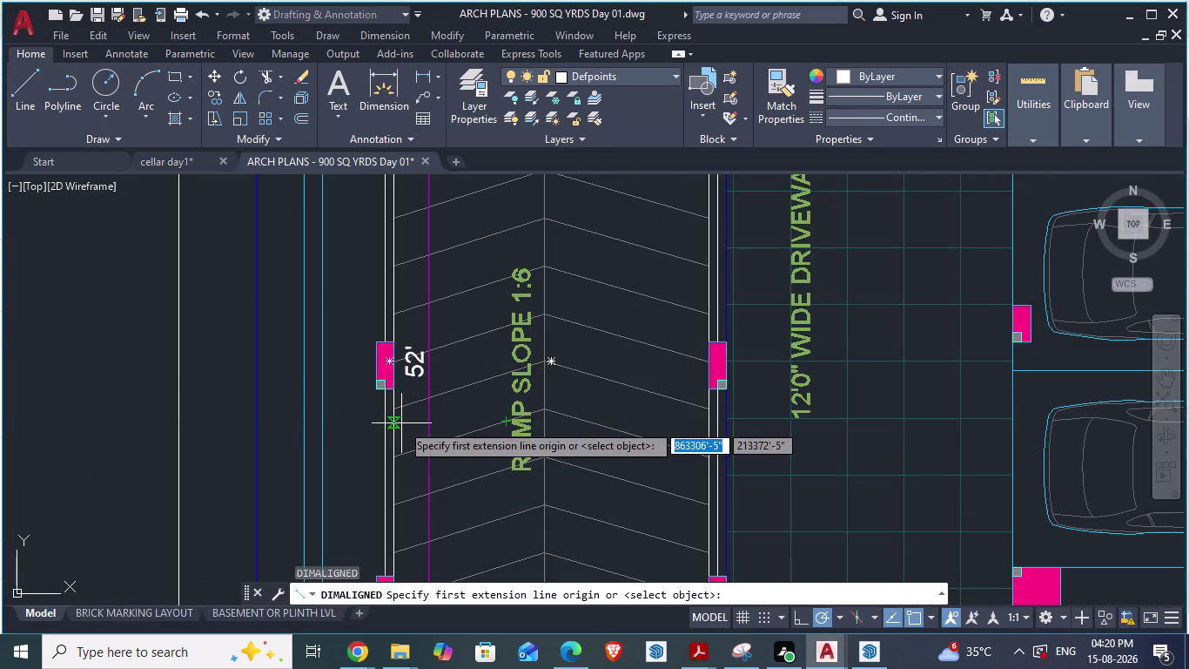
scroll(down, 3)
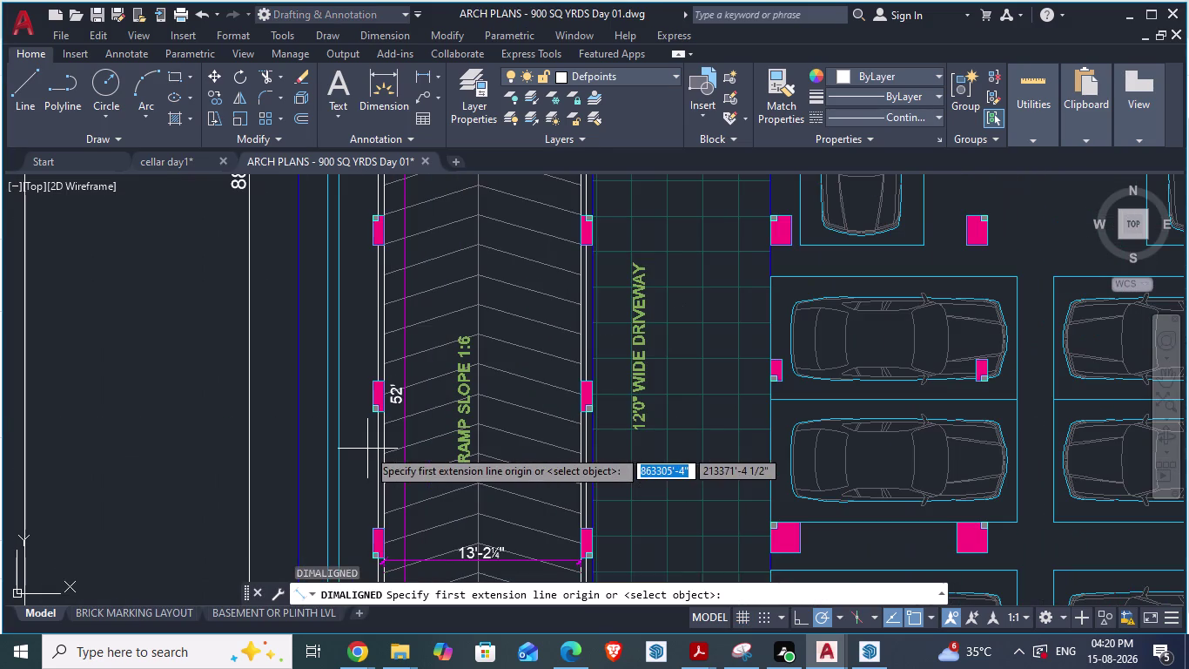
click(337, 449)
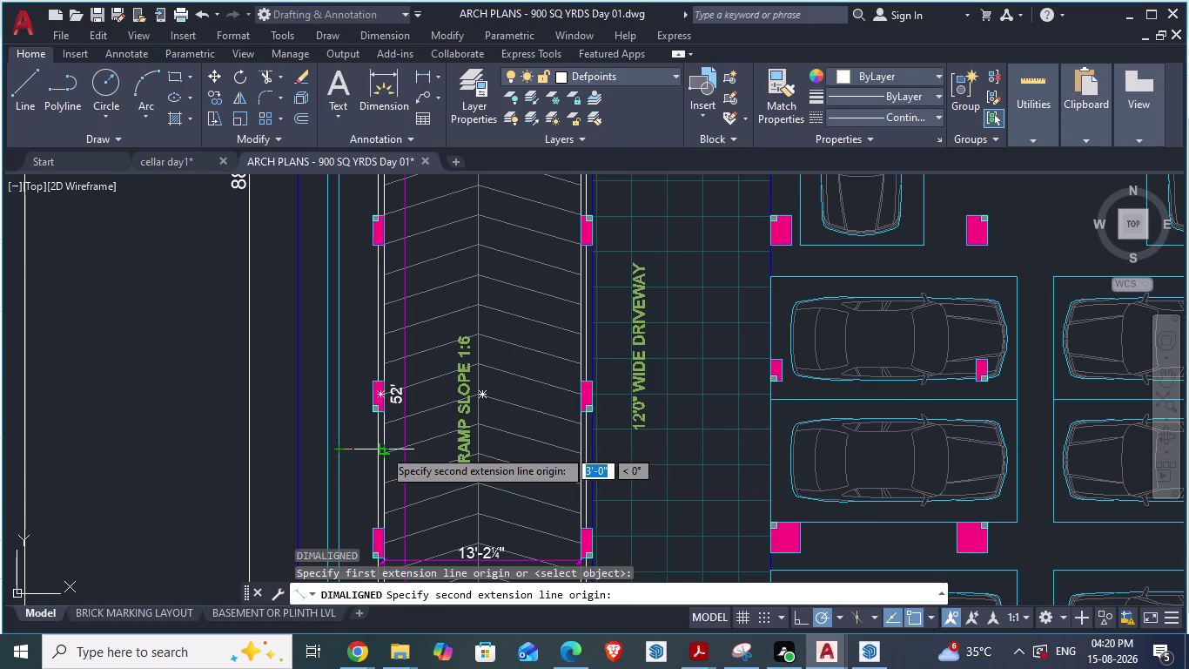
key(Escape)
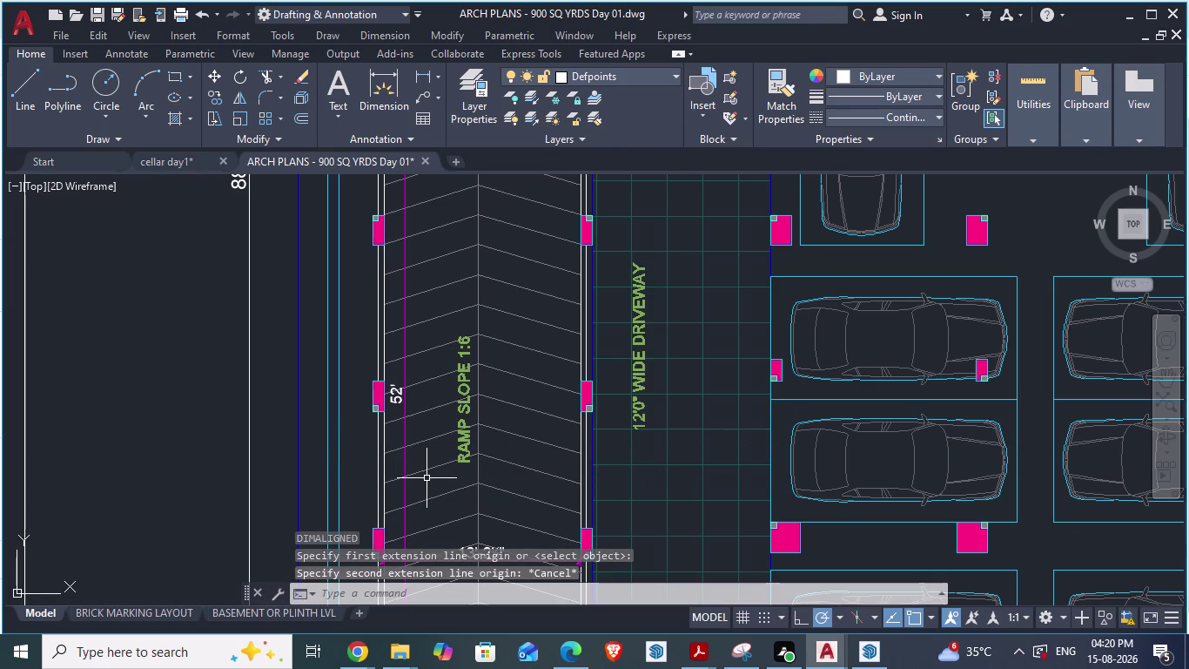
Probe an aligned distance from the ramp's left wall, then cancel it.
text(da)
key(Return)
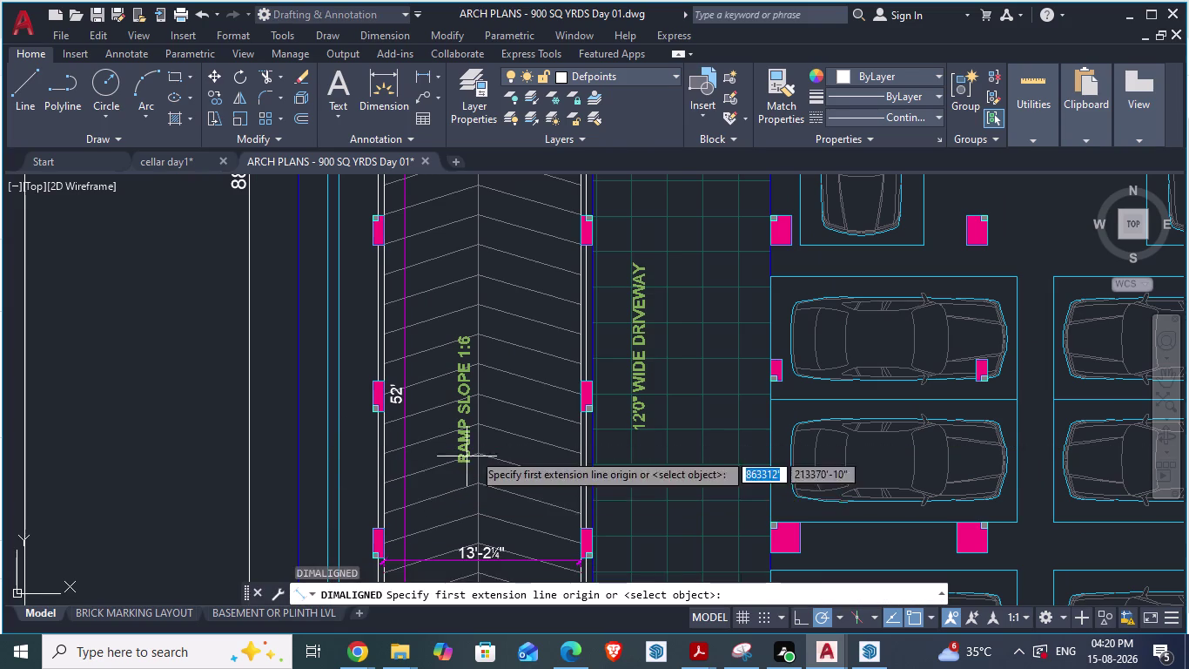
scroll(up, 3)
click(378, 473)
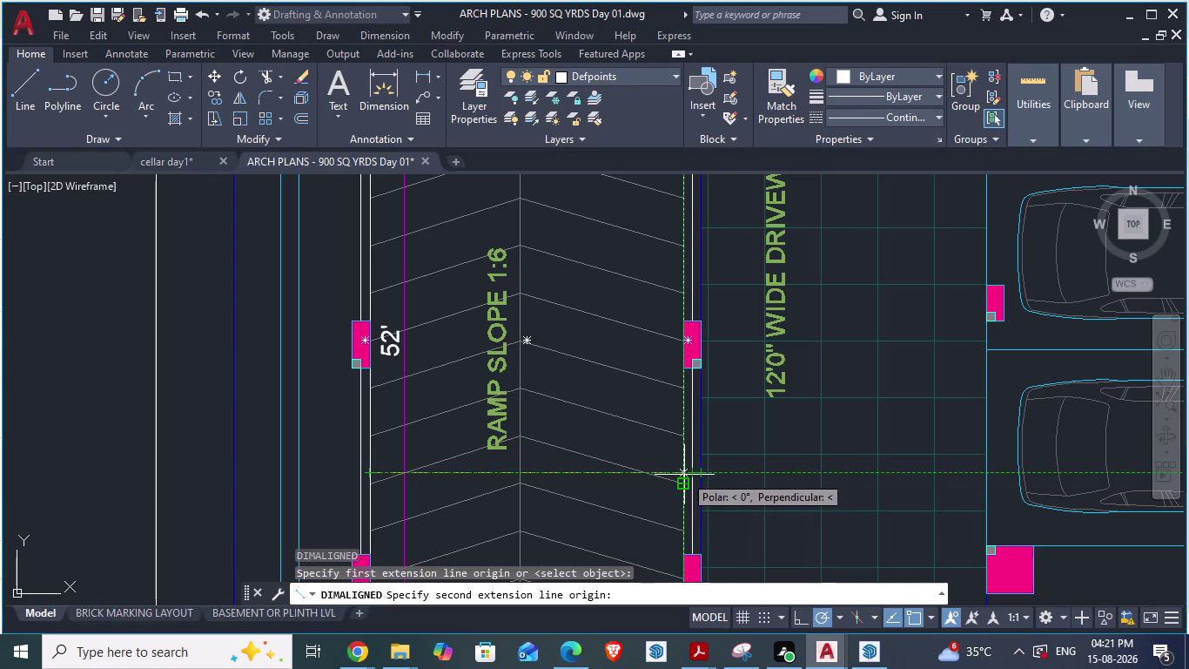
scroll(up, 3)
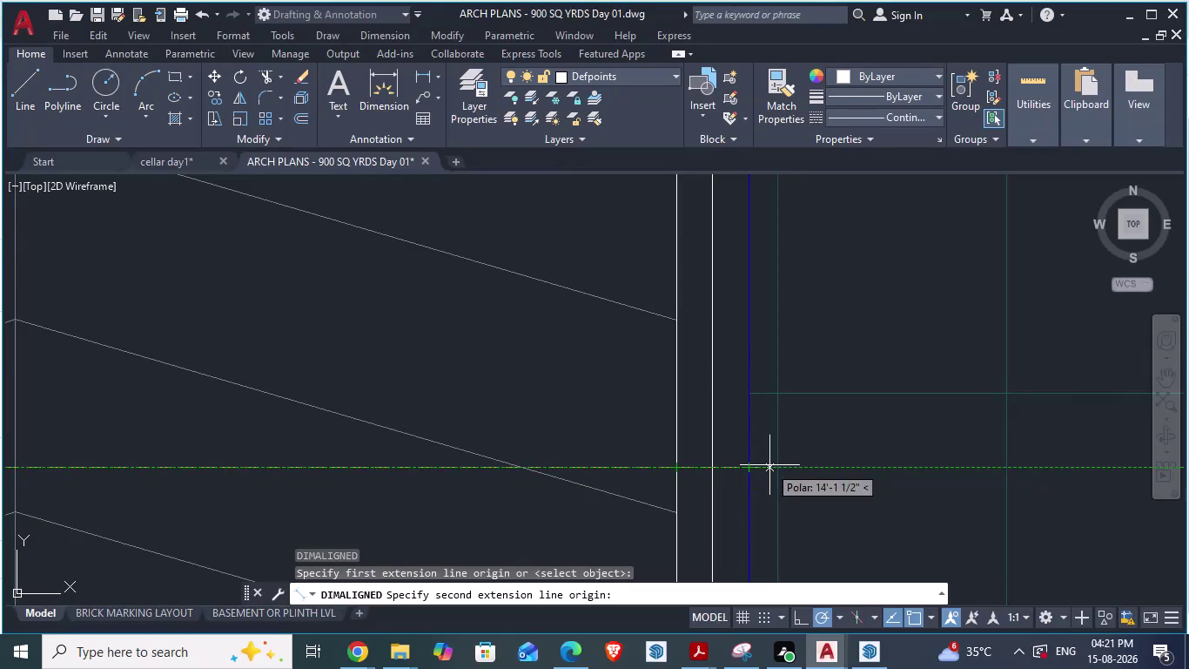
scroll(down, 3)
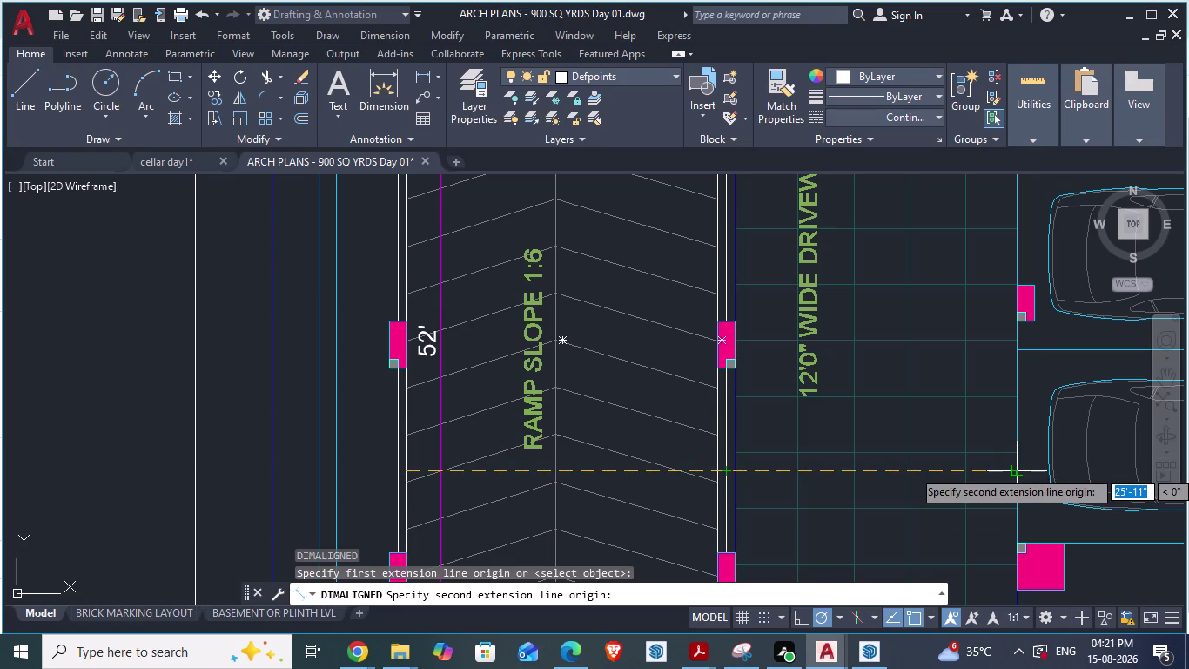
scroll(down, 3)
scroll(down, 3)
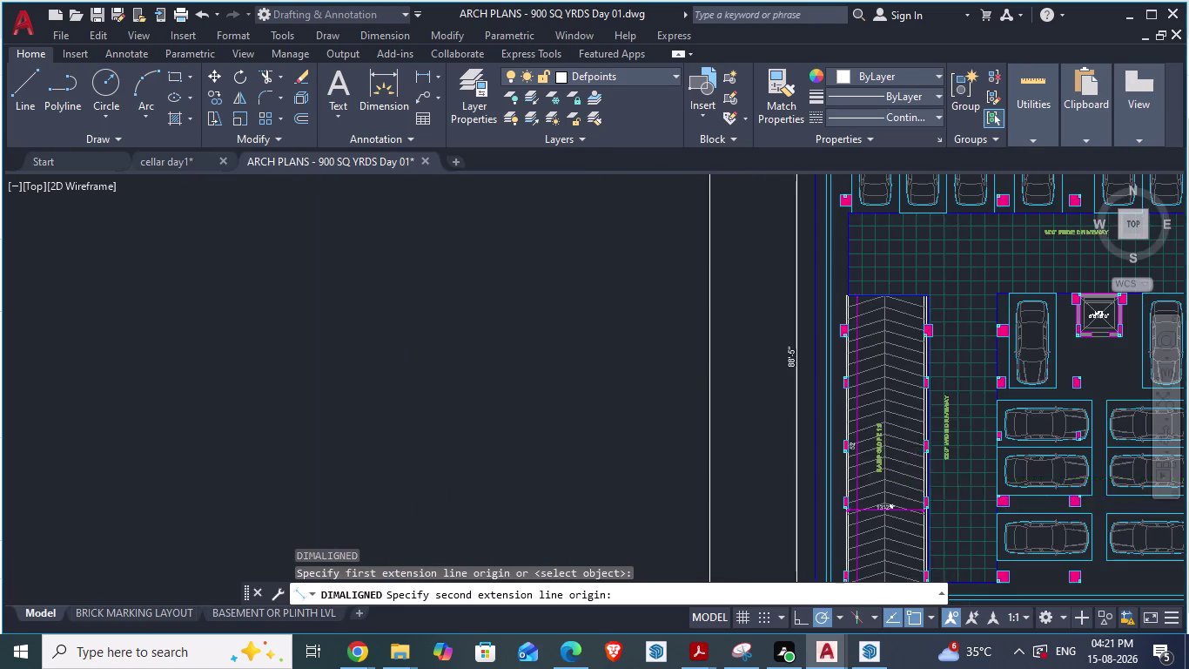
scroll(up, 3)
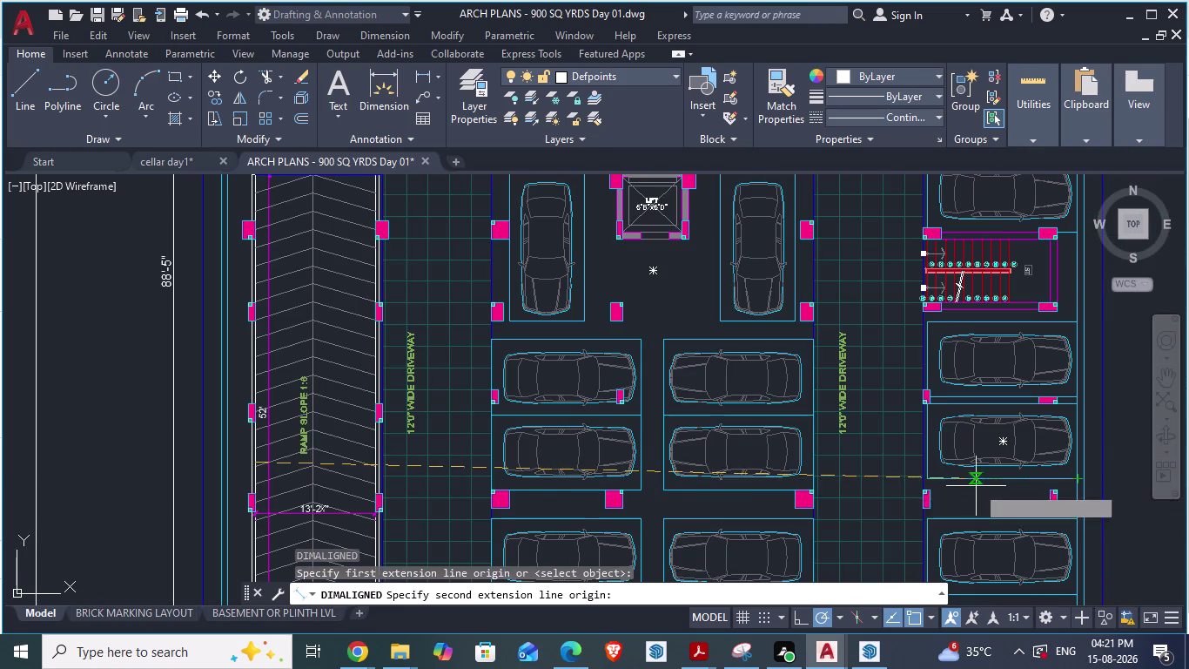
scroll(down, 3)
scroll(up, 3)
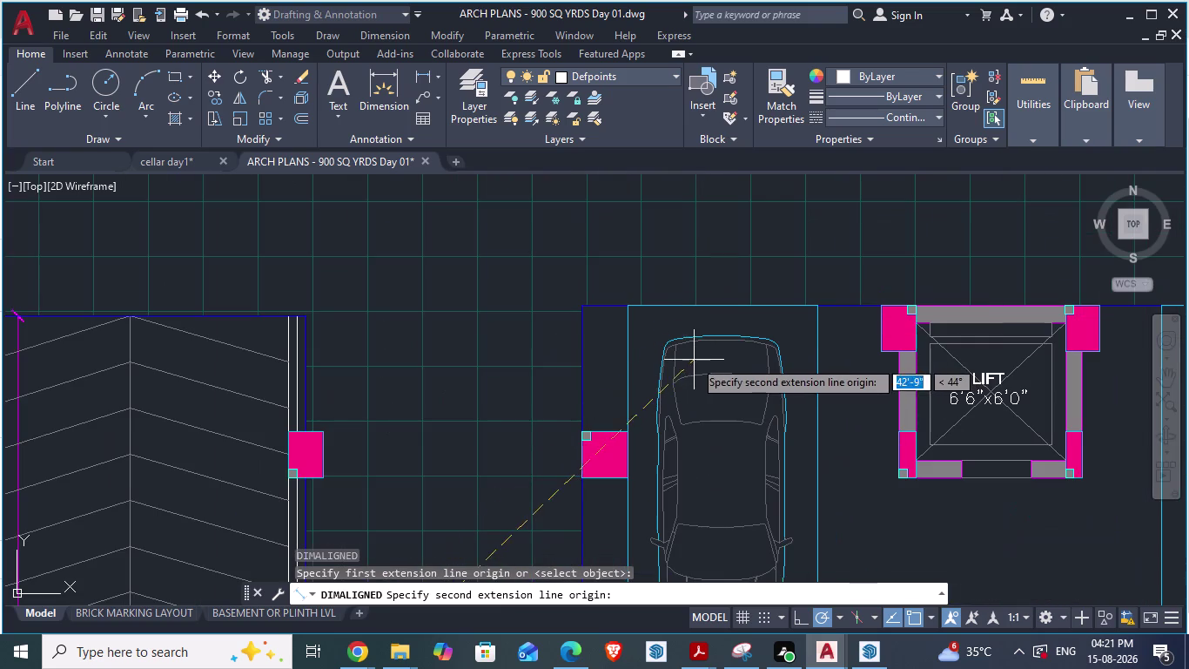
key(Escape)
Try another aligned measurement on the reference ramp and cancel it.
text(da)
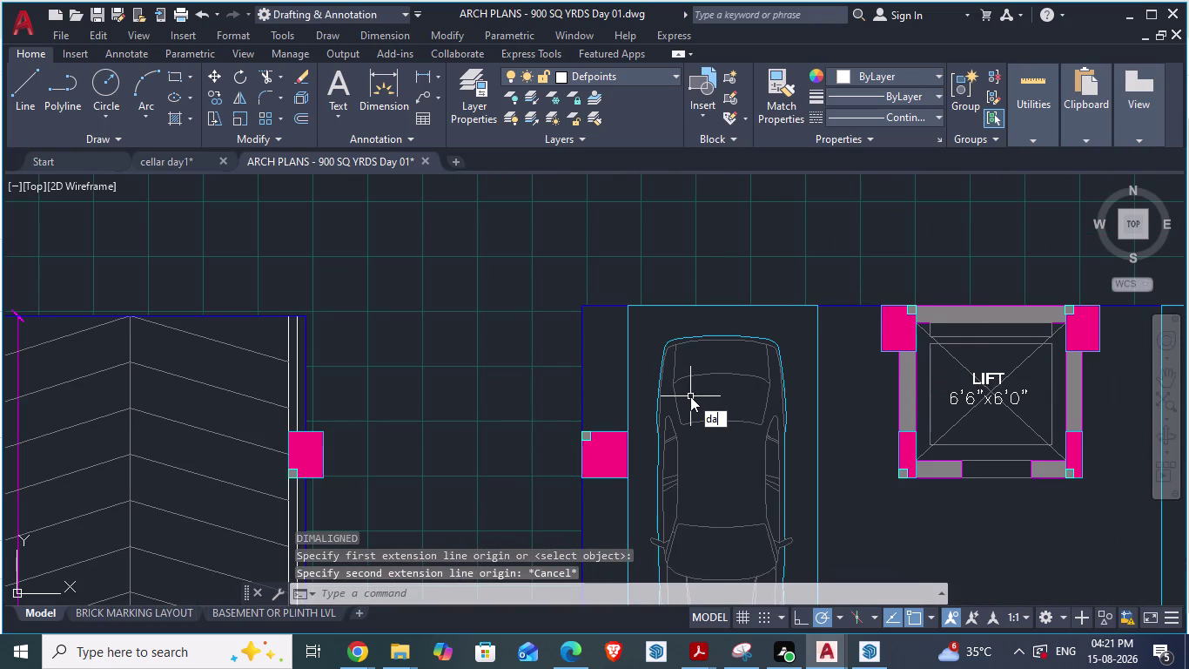
key(Return)
scroll(down, 3)
scroll(down, 3)
click(603, 330)
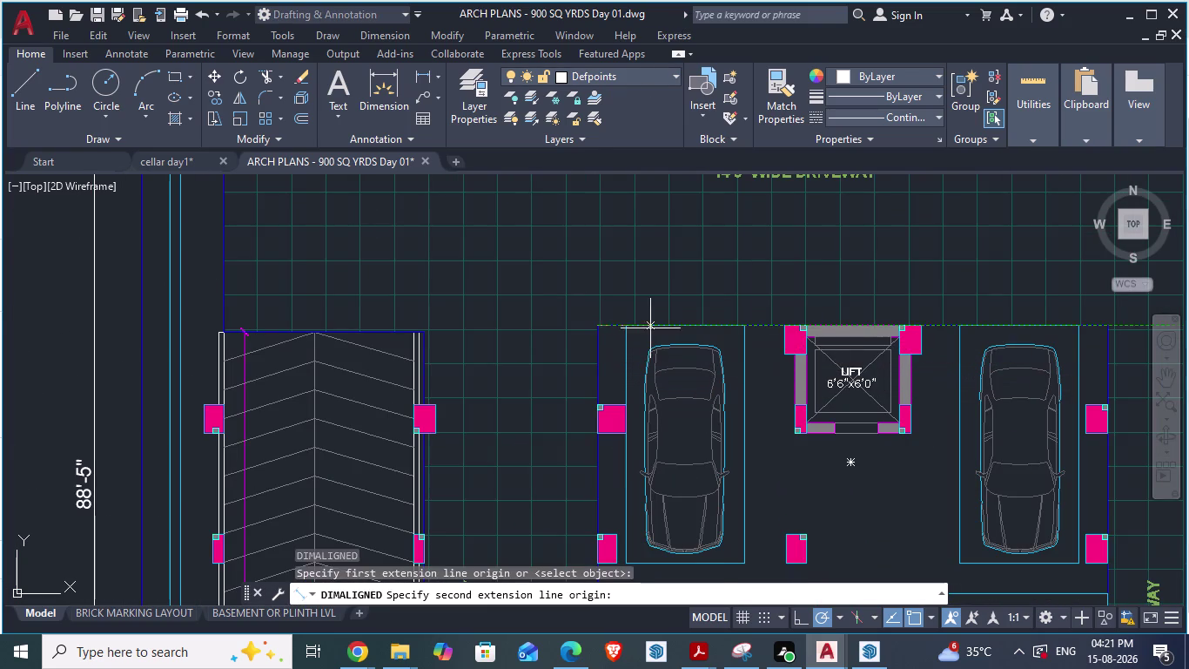
scroll(down, 3)
scroll(up, 3)
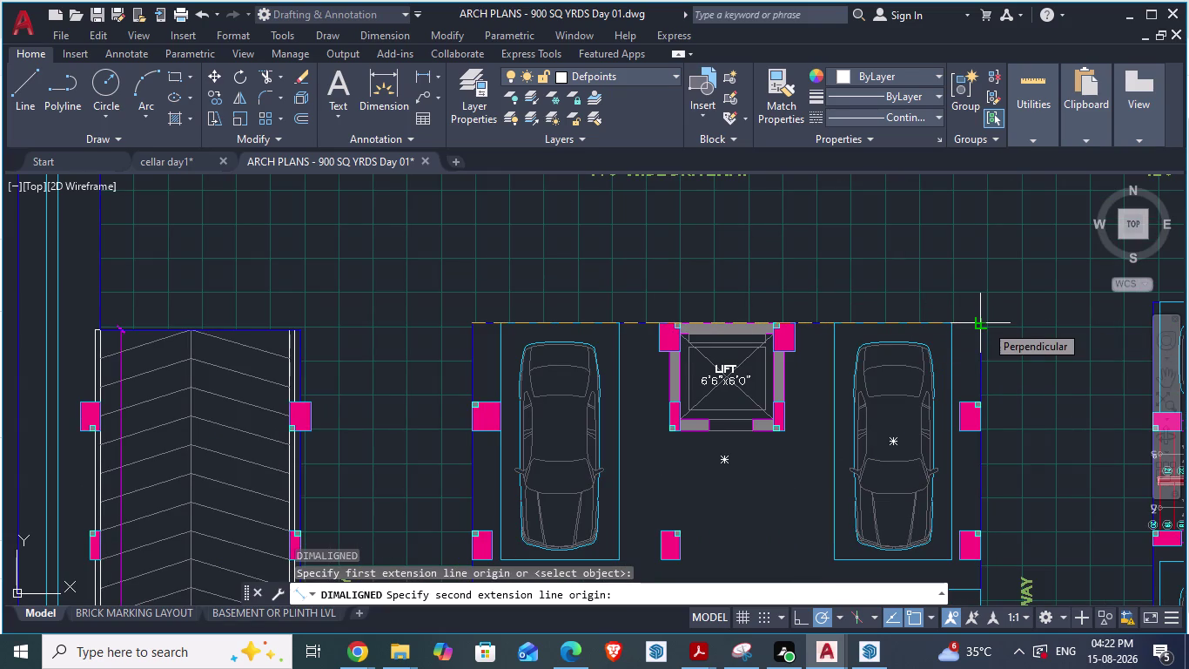
key(Escape)
scroll(down, 3)
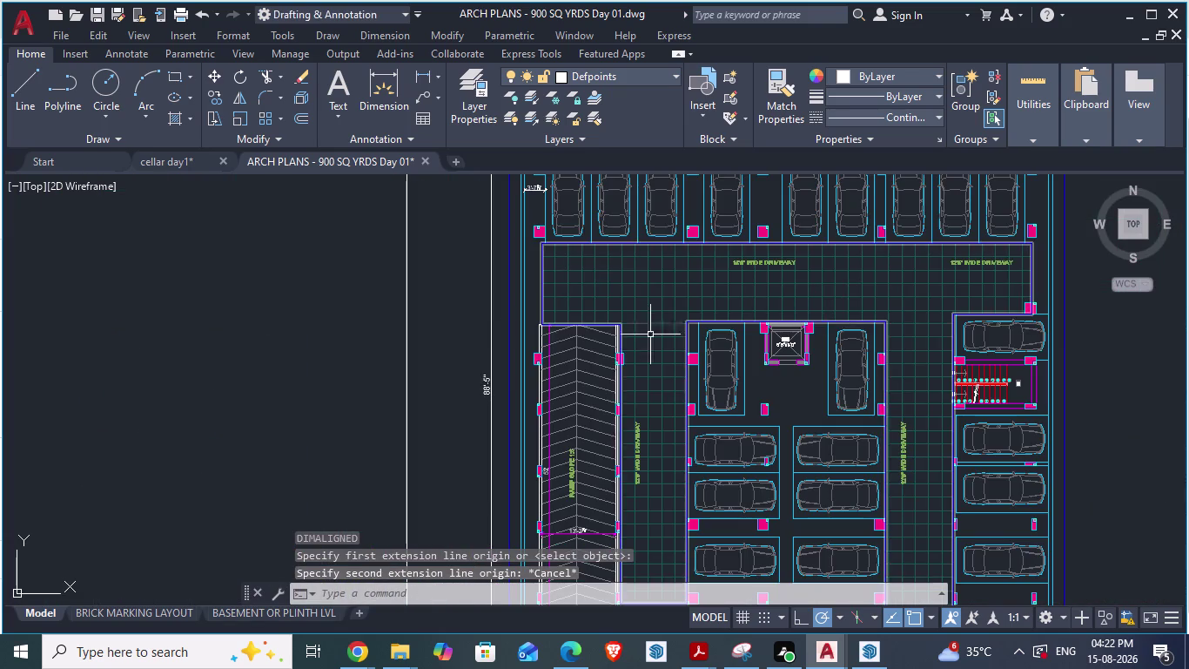
scroll(up, 3)
scroll(down, 3)
scroll(up, 3)
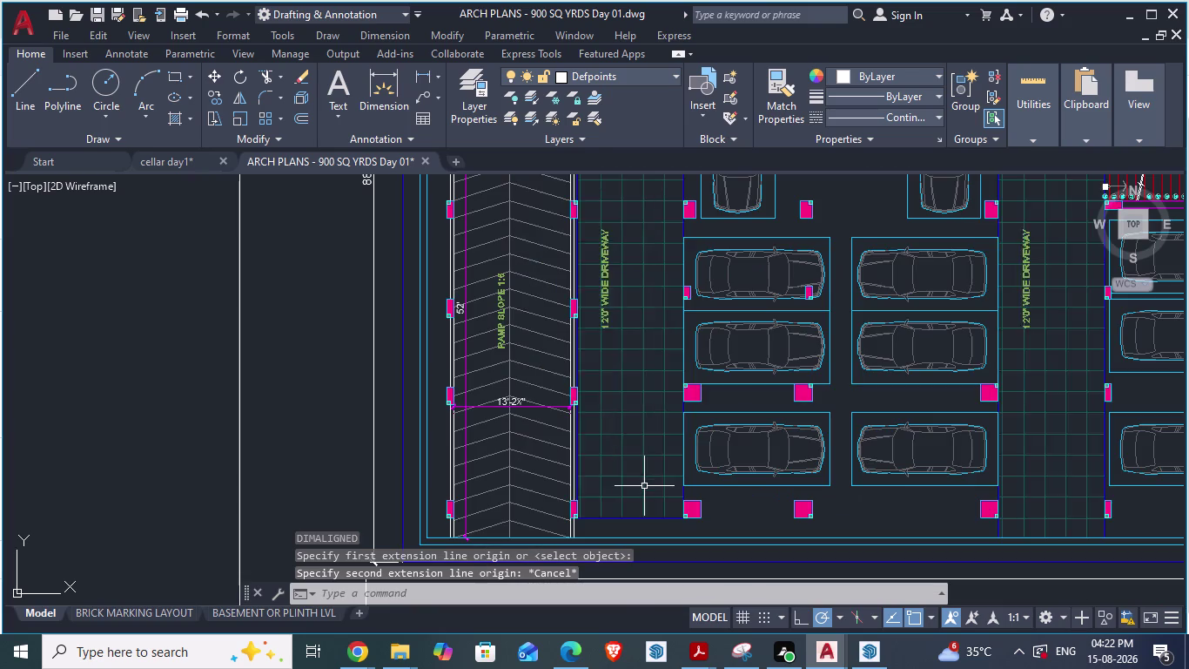
scroll(up, 3)
scroll(down, 3)
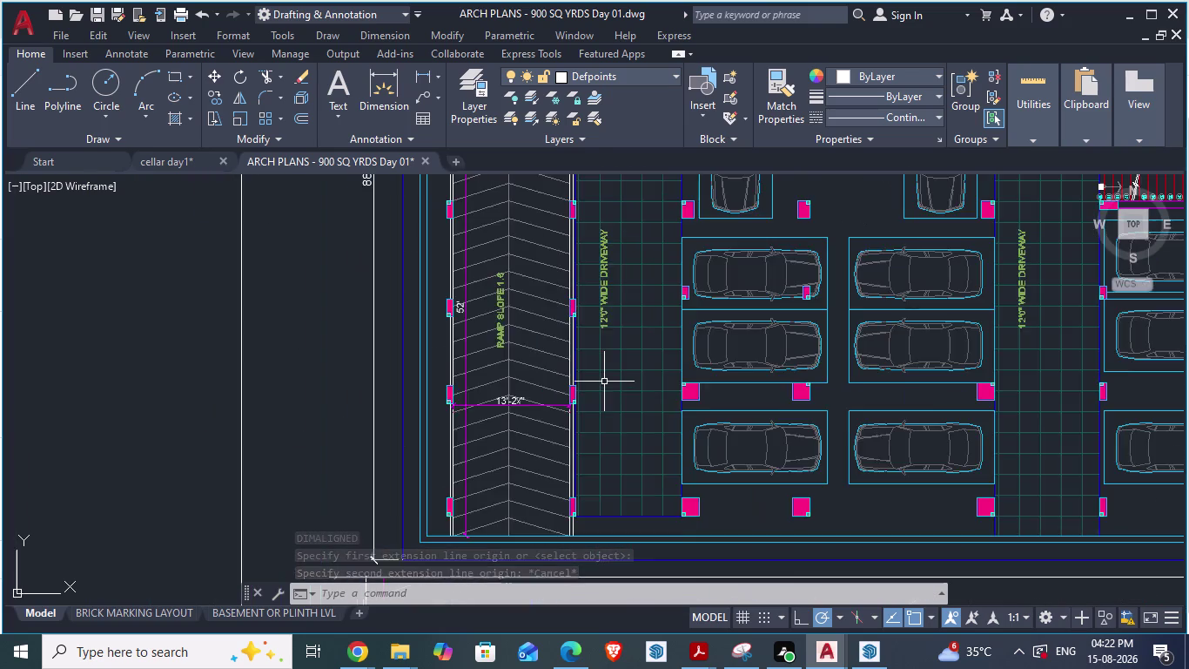
scroll(down, 3)
scroll(up, 3)
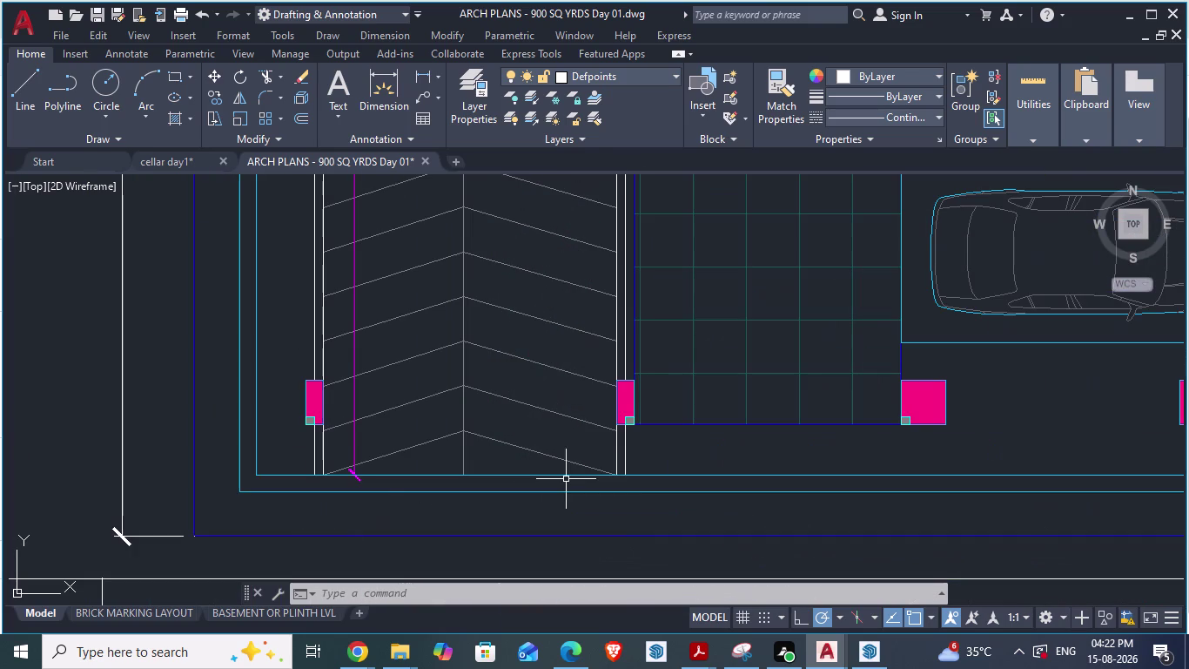
Measure from the ramp's bottom corner with DIMALIGNED, then cancel.
text(d)
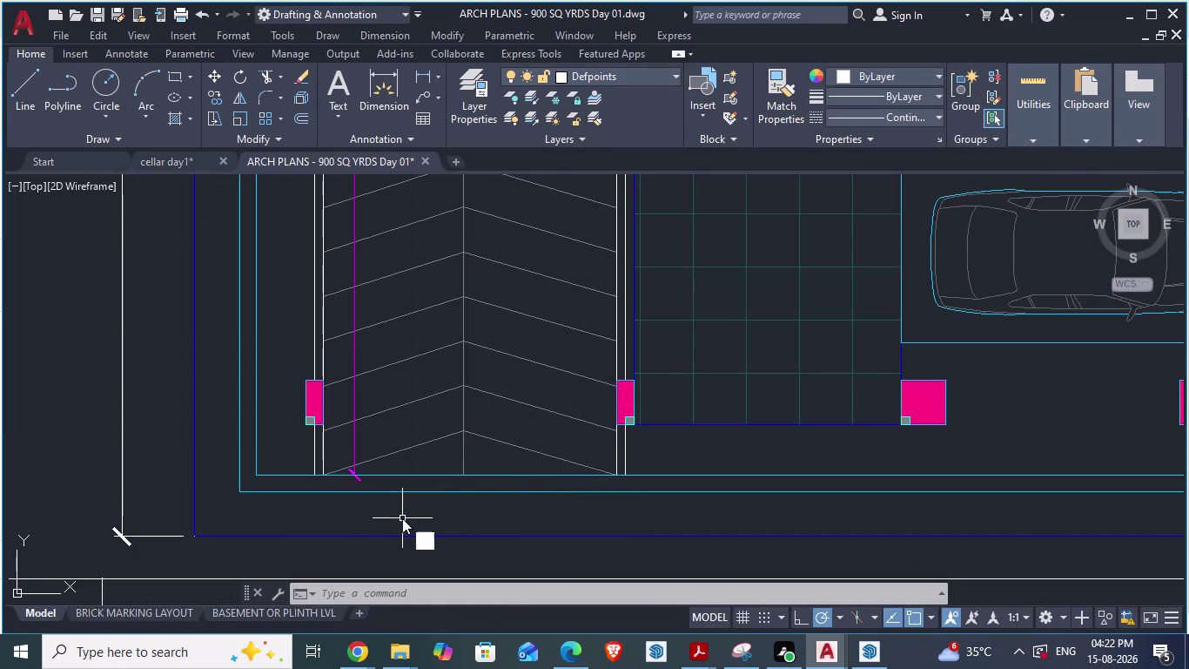
text(a)
key(Return)
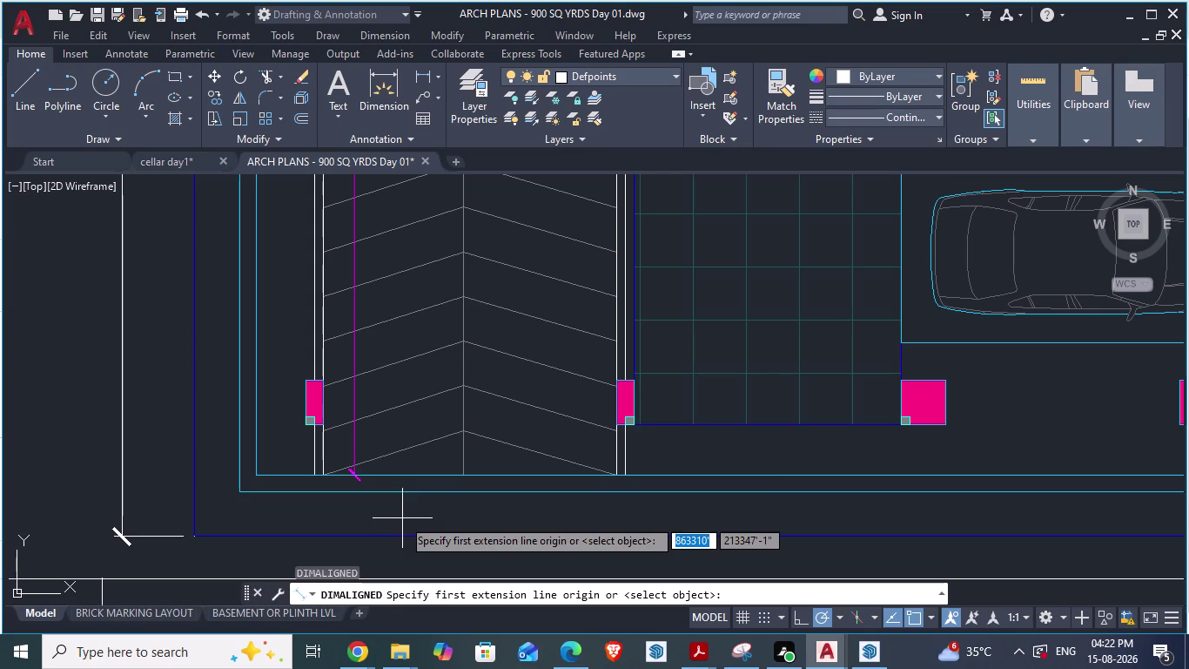
scroll(up, 3)
click(314, 444)
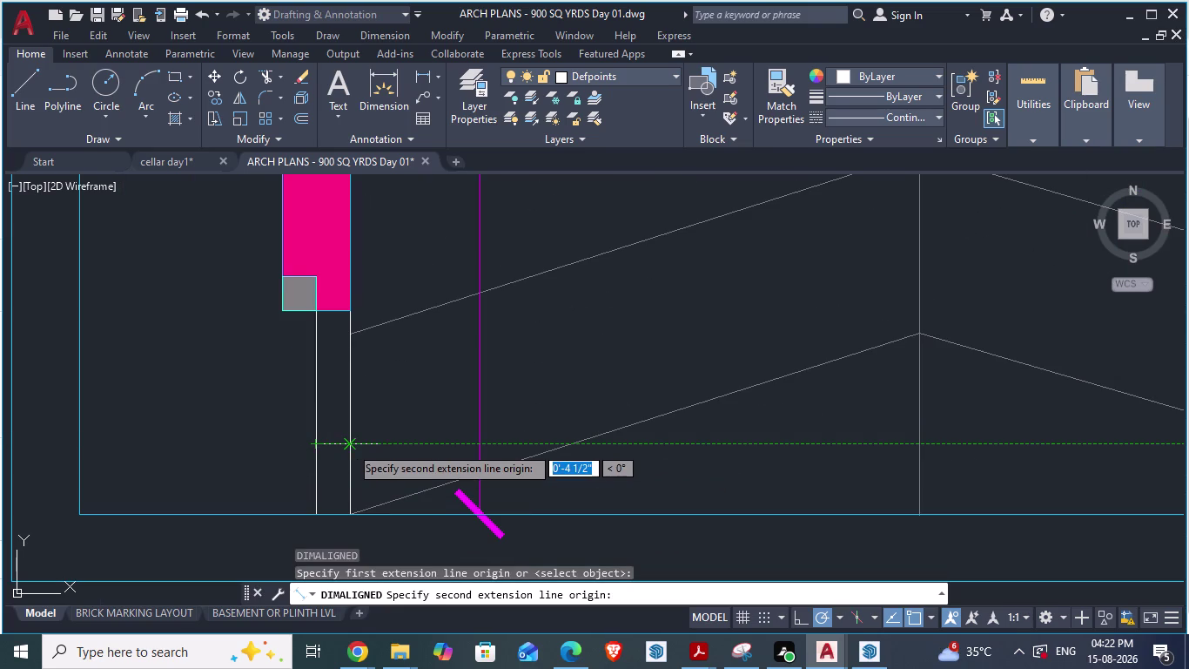
key(Escape)
scroll(down, 3)
scroll(up, 3)
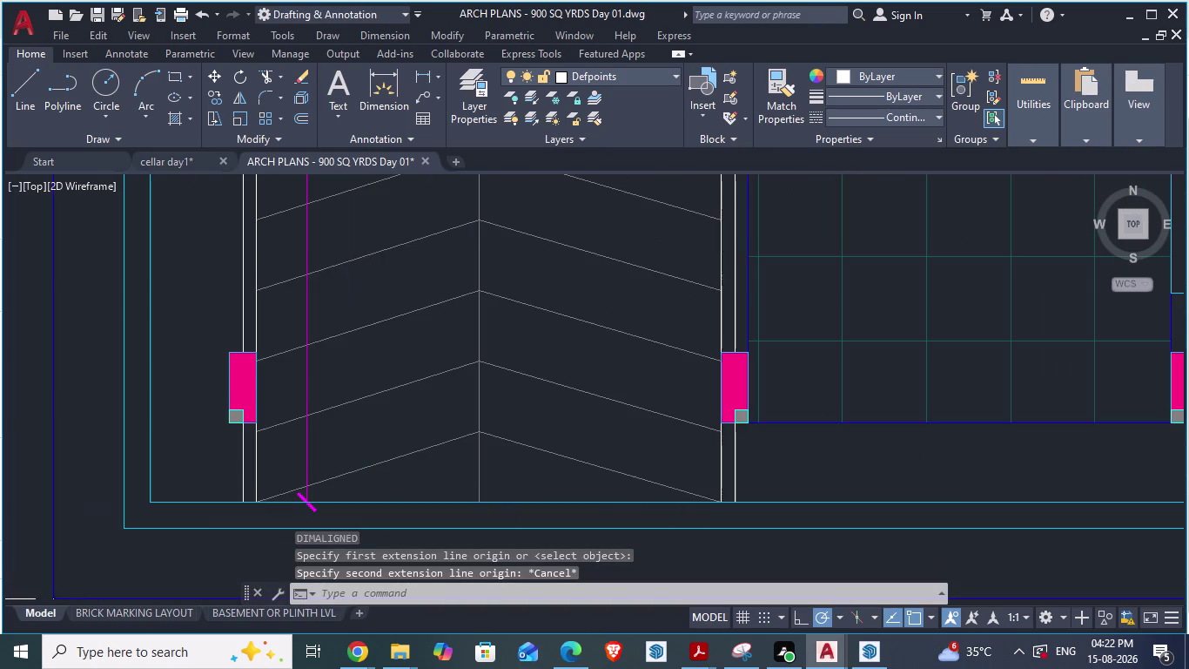
Probe from the ramp wall line, cancel, and return to the cellar day1 drawing.
key(d)
key(a)
key(Return)
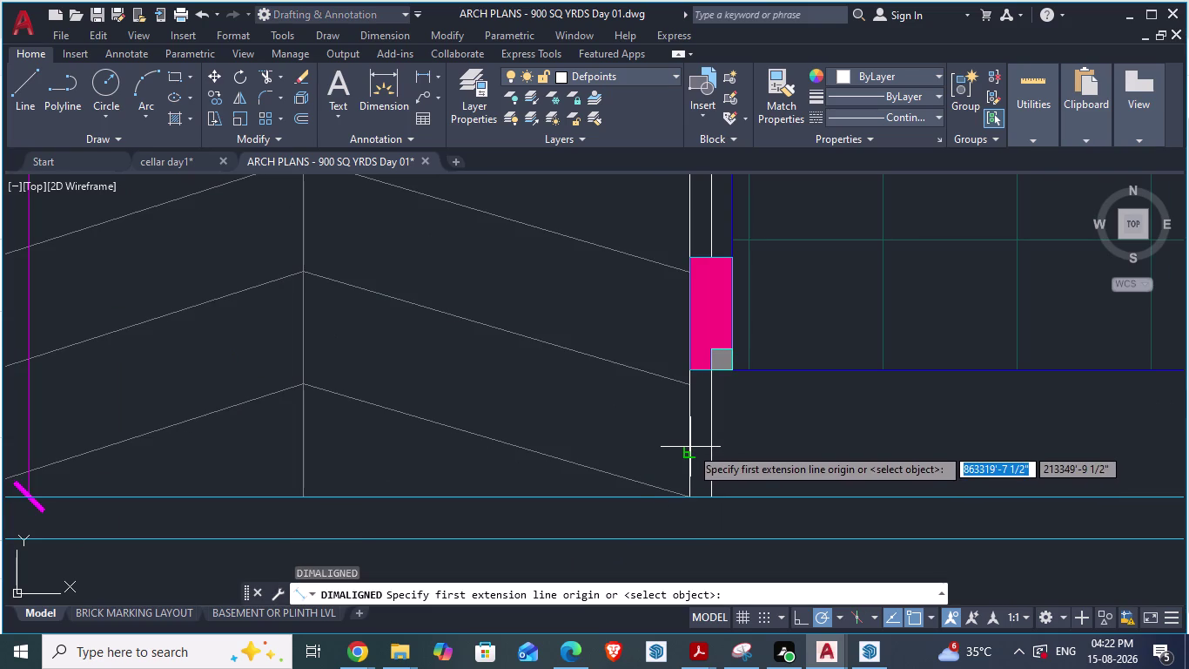
click(691, 452)
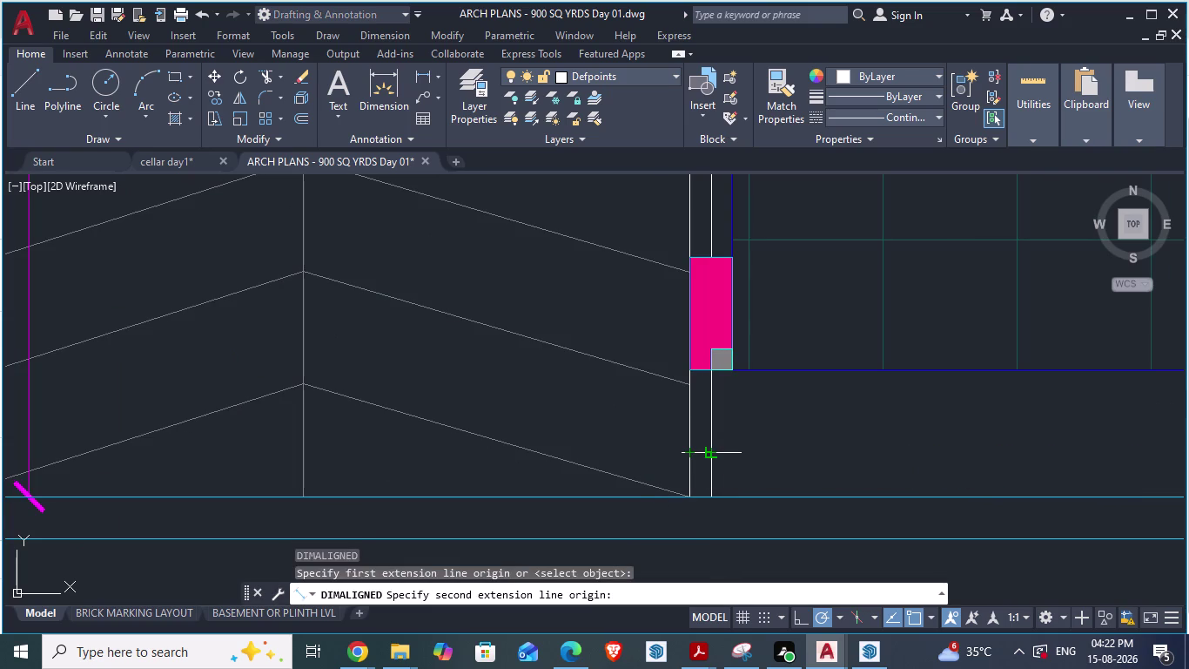
key(Escape)
scroll(down, 3)
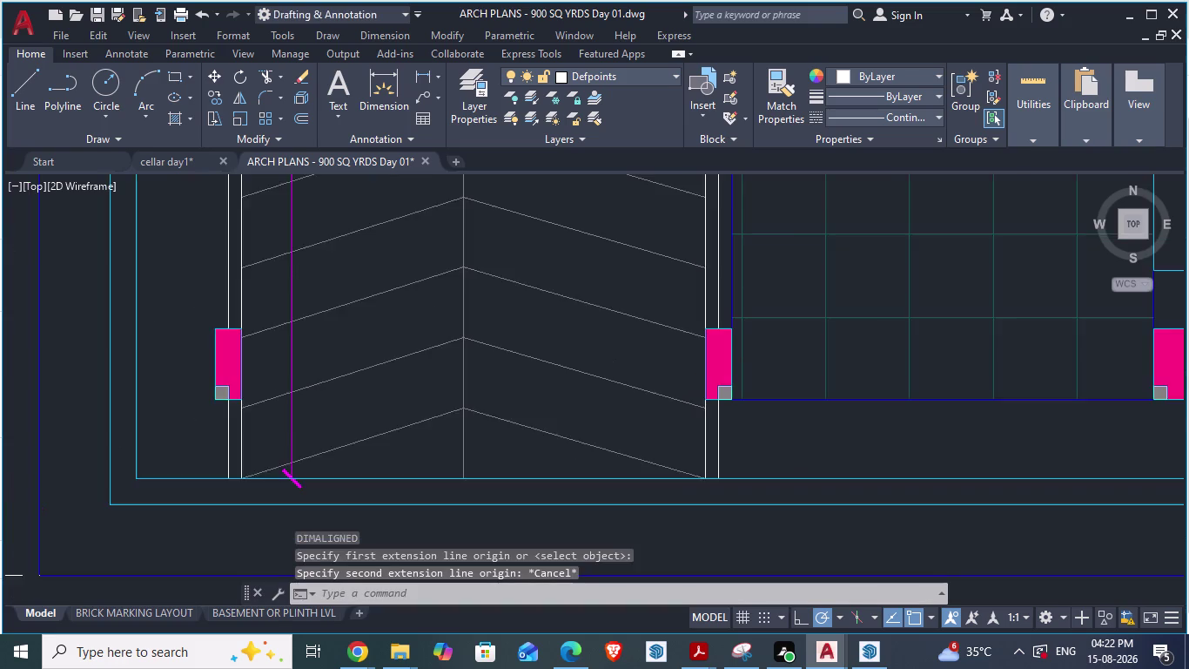
scroll(down, 3)
scroll(down, 3)
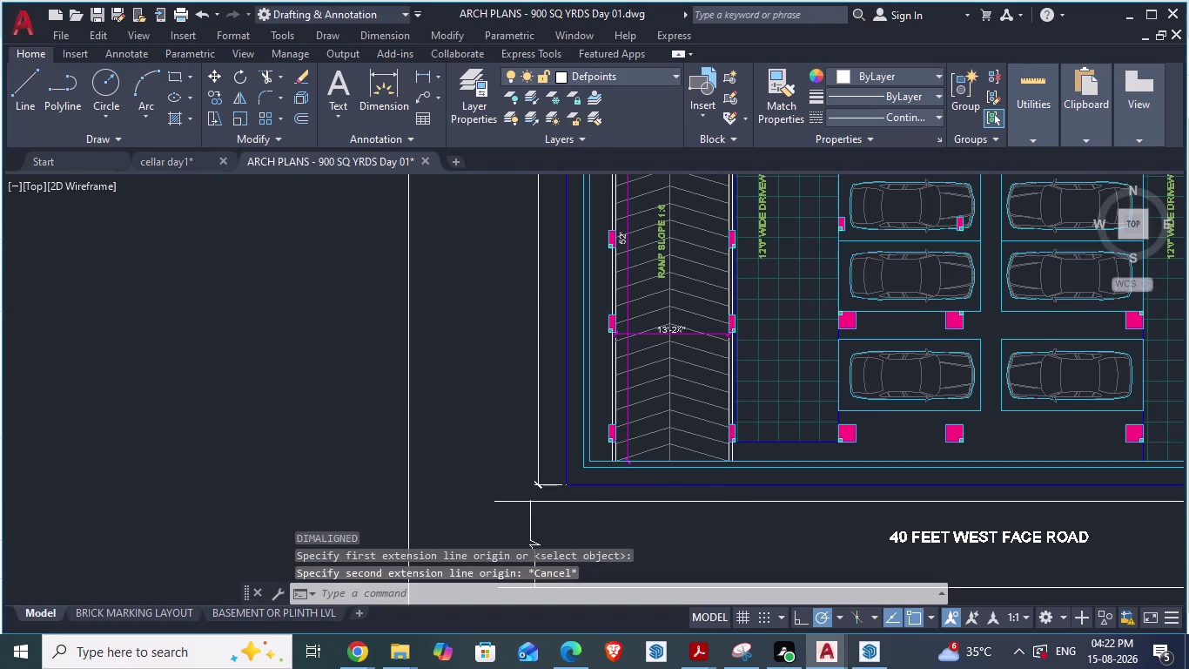
scroll(up, 3)
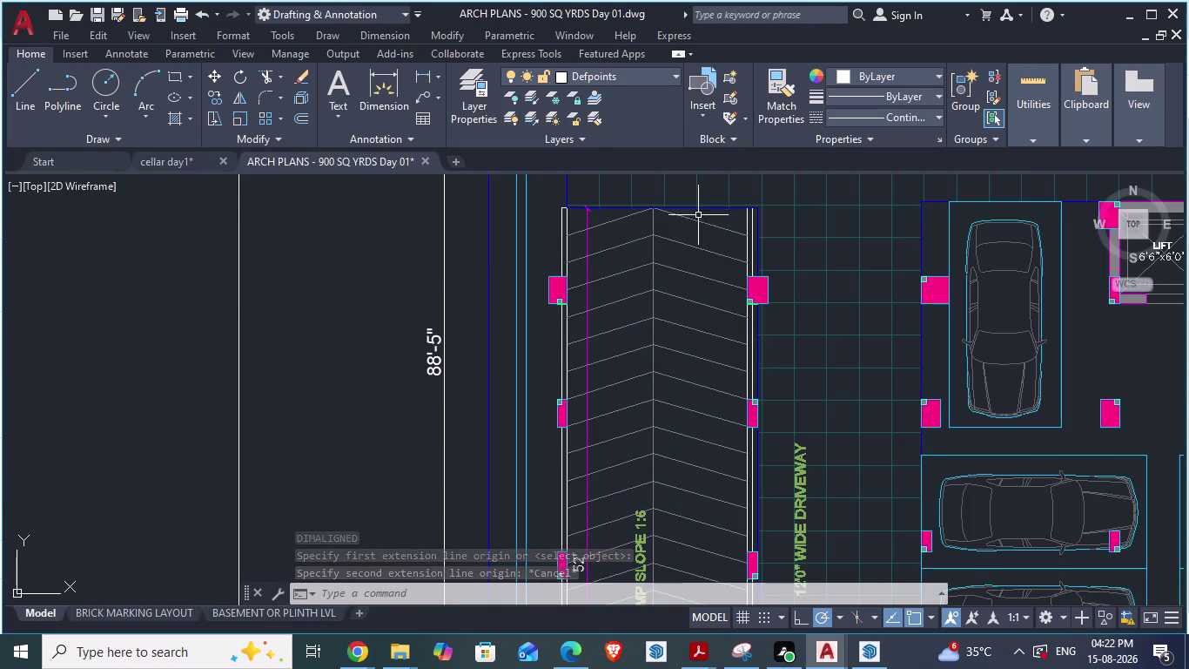
scroll(down, 3)
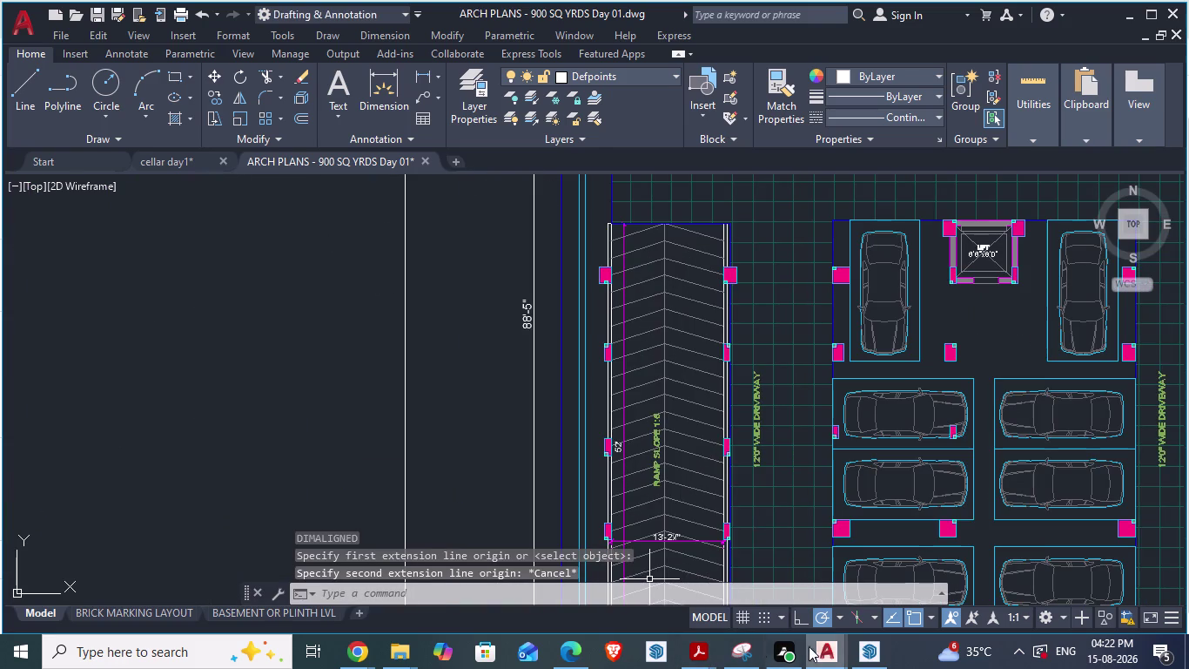
click(187, 158)
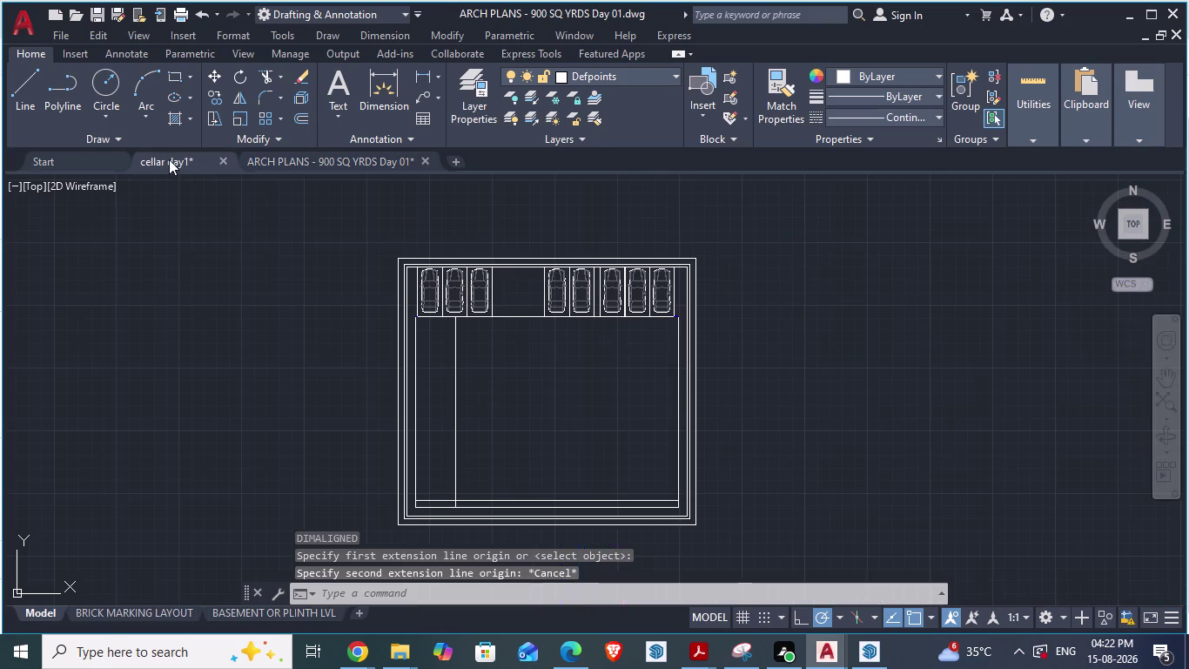
Offset the vertical ramp line 4.5" to its left to form the wall thickness.
scroll(up, 3)
scroll(down, 3)
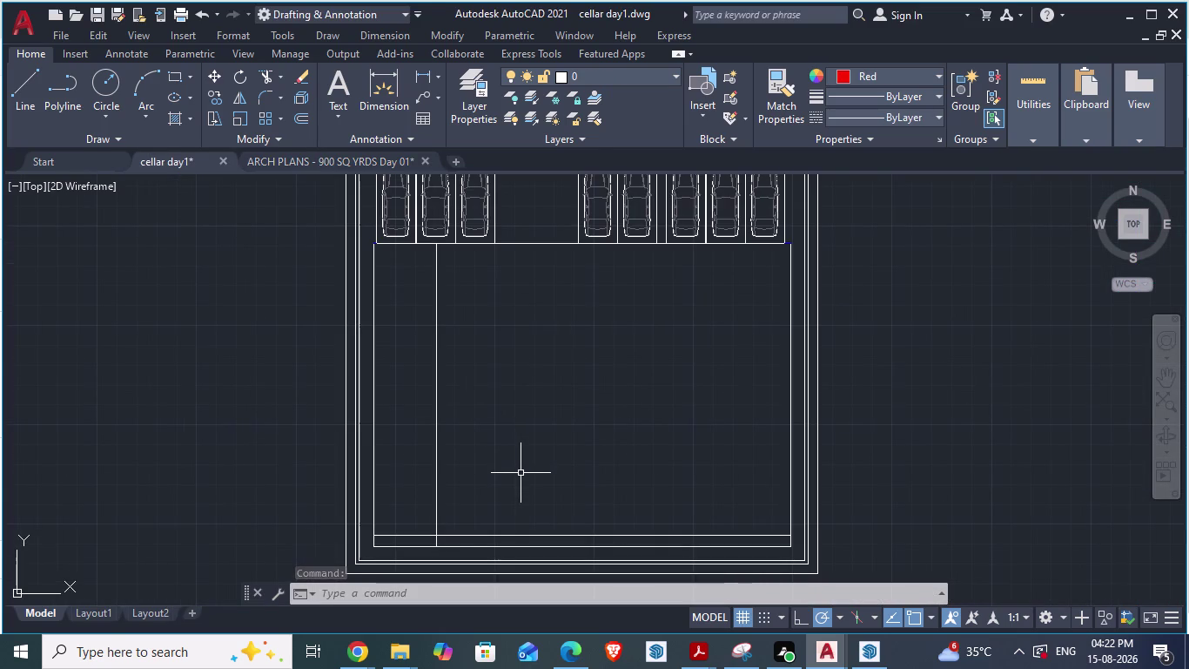
key(o)
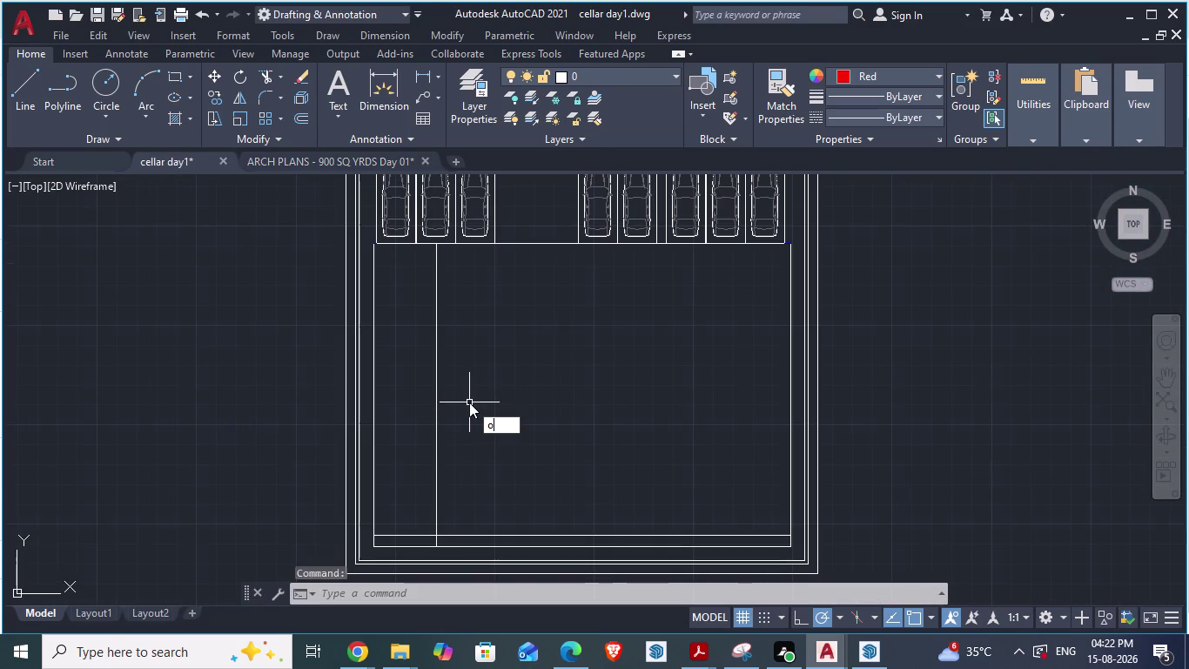
key(Return)
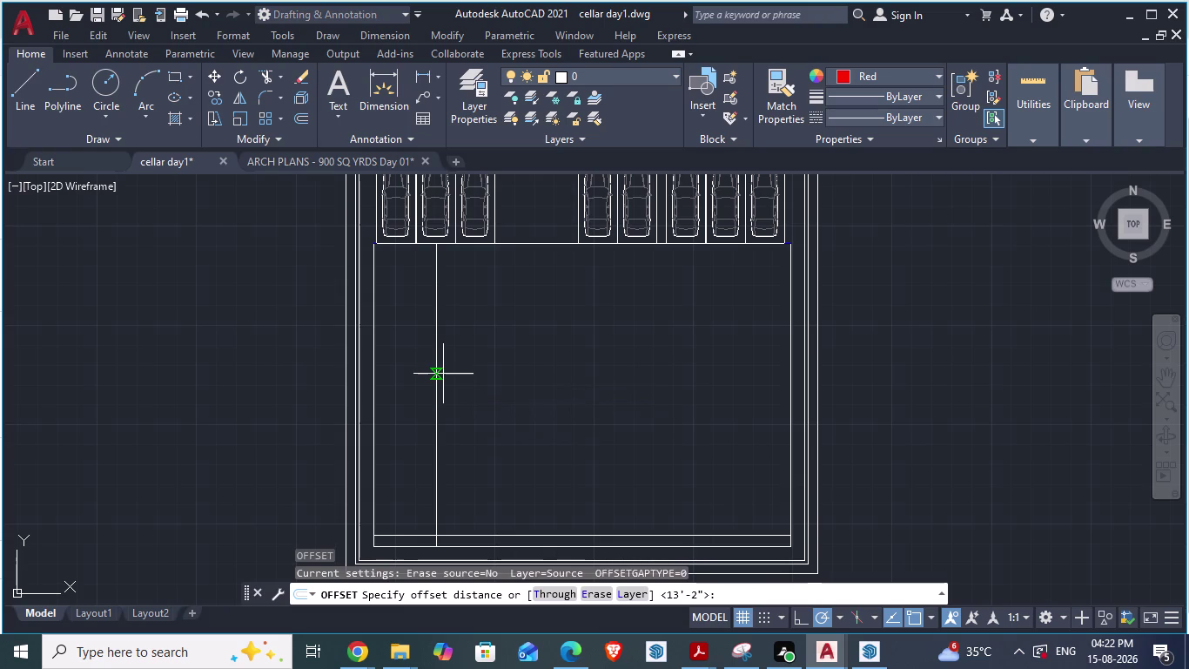
text(4.5")
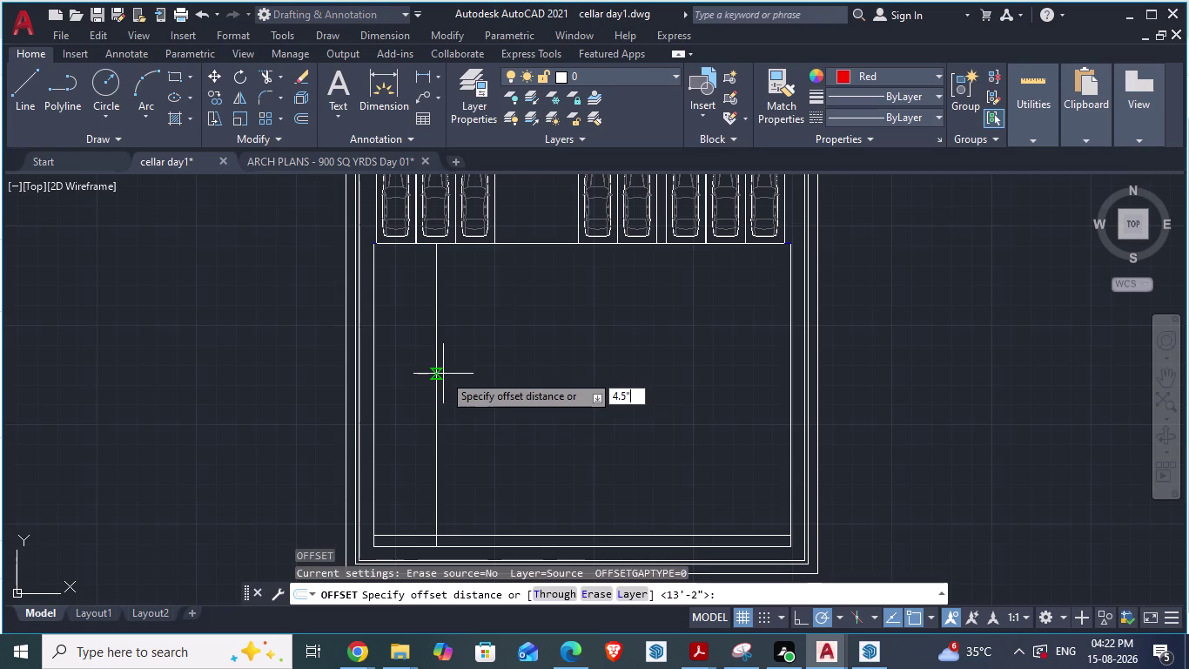
key(Return)
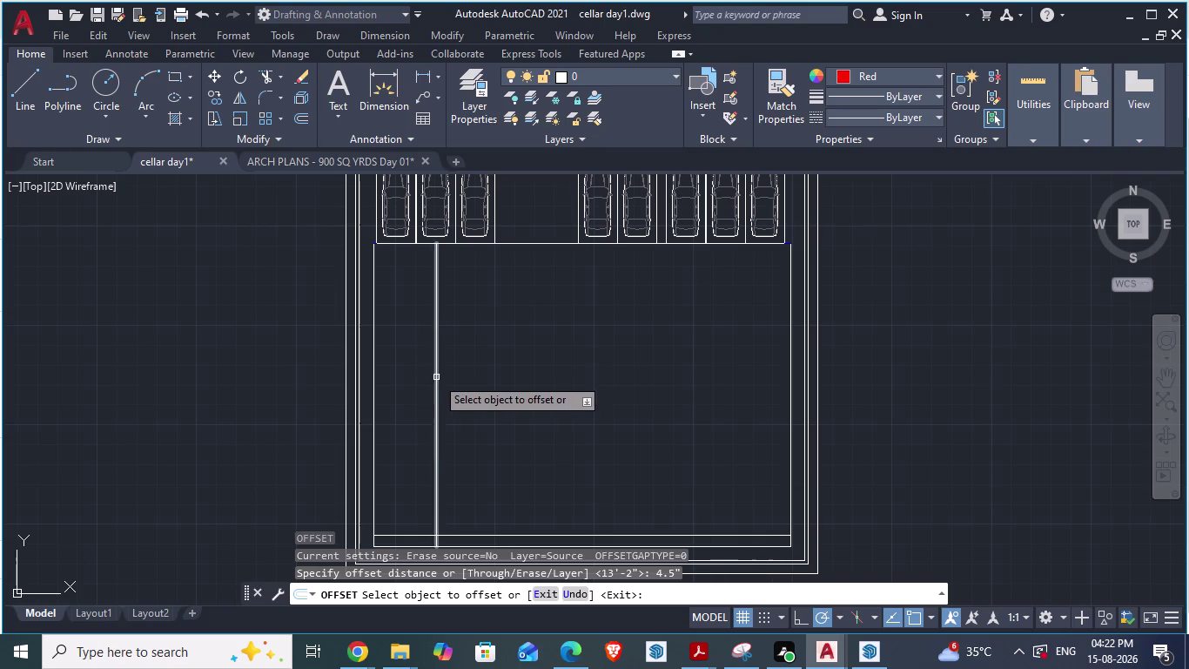
click(436, 377)
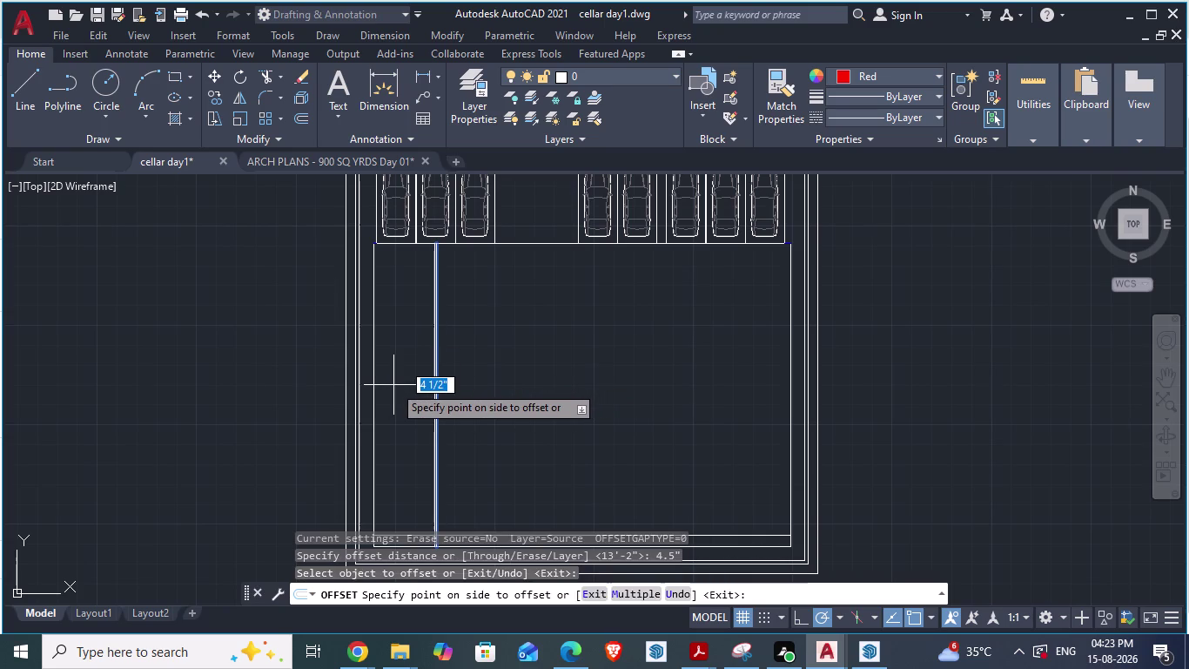
click(325, 358)
scroll(up, 3)
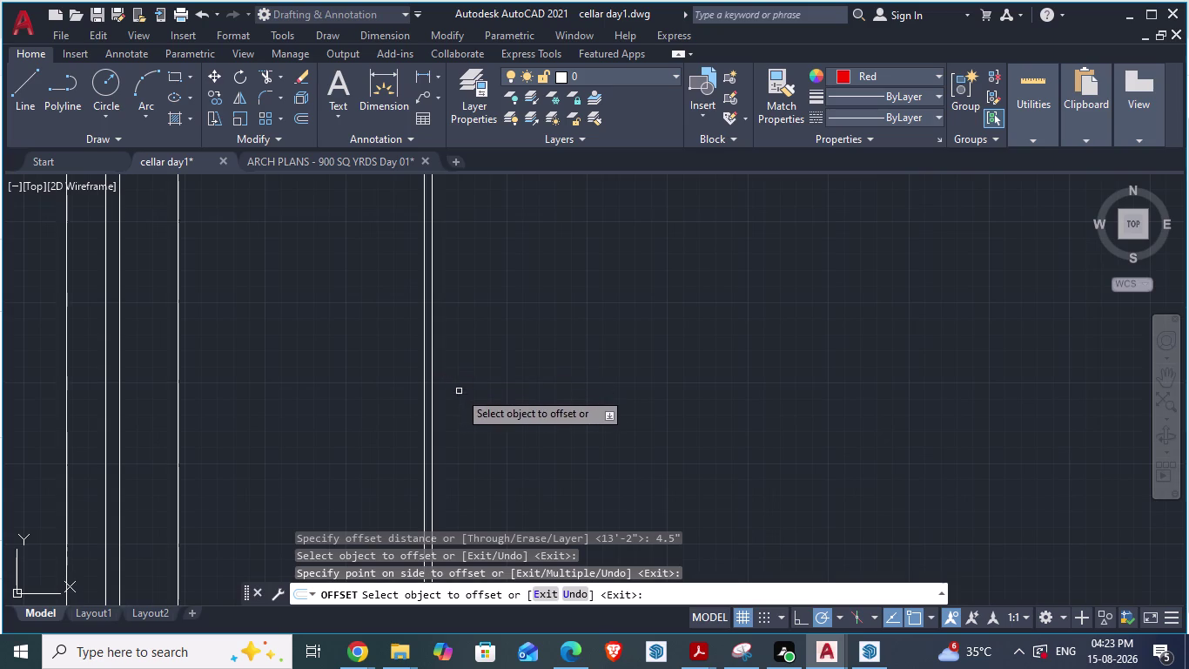
scroll(down, 3)
key(Escape)
scroll(up, 3)
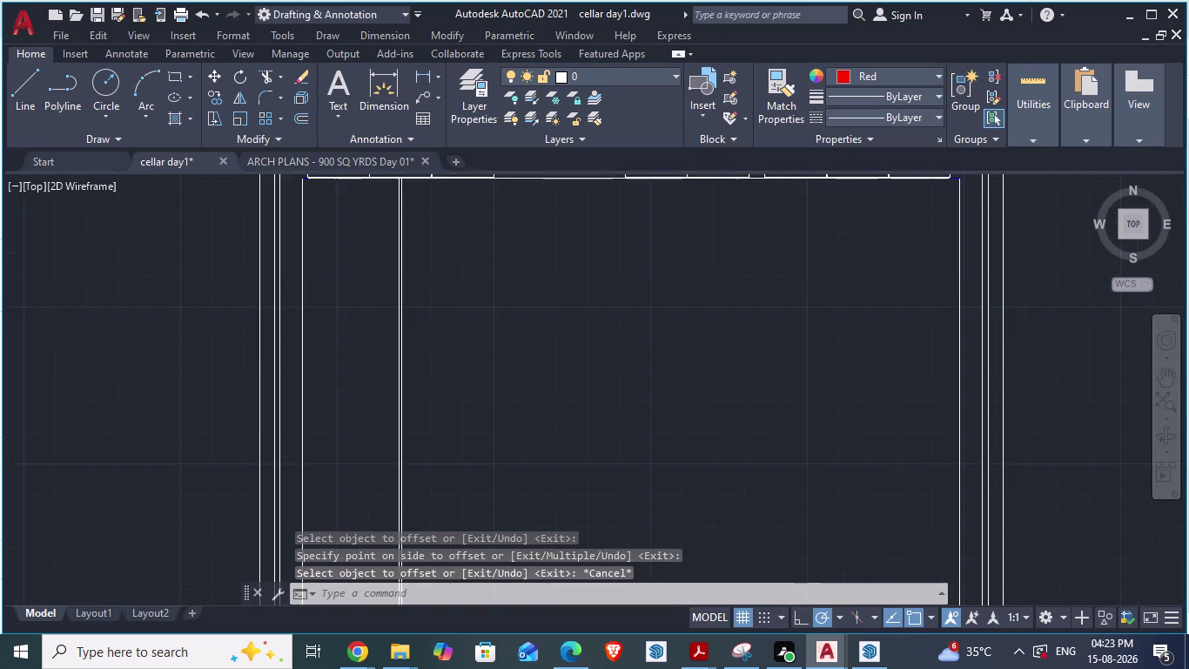
Check the wall spacing with an aligned measurement, cancel, and switch to ARCH PLANS.
text(da)
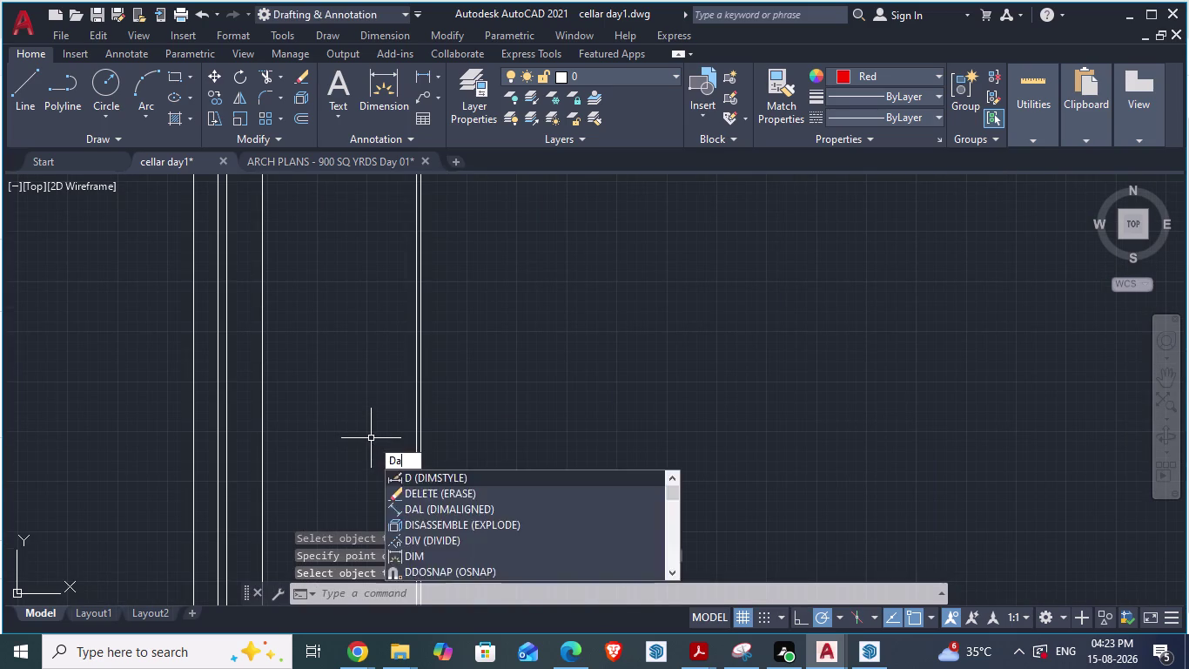
key(Return)
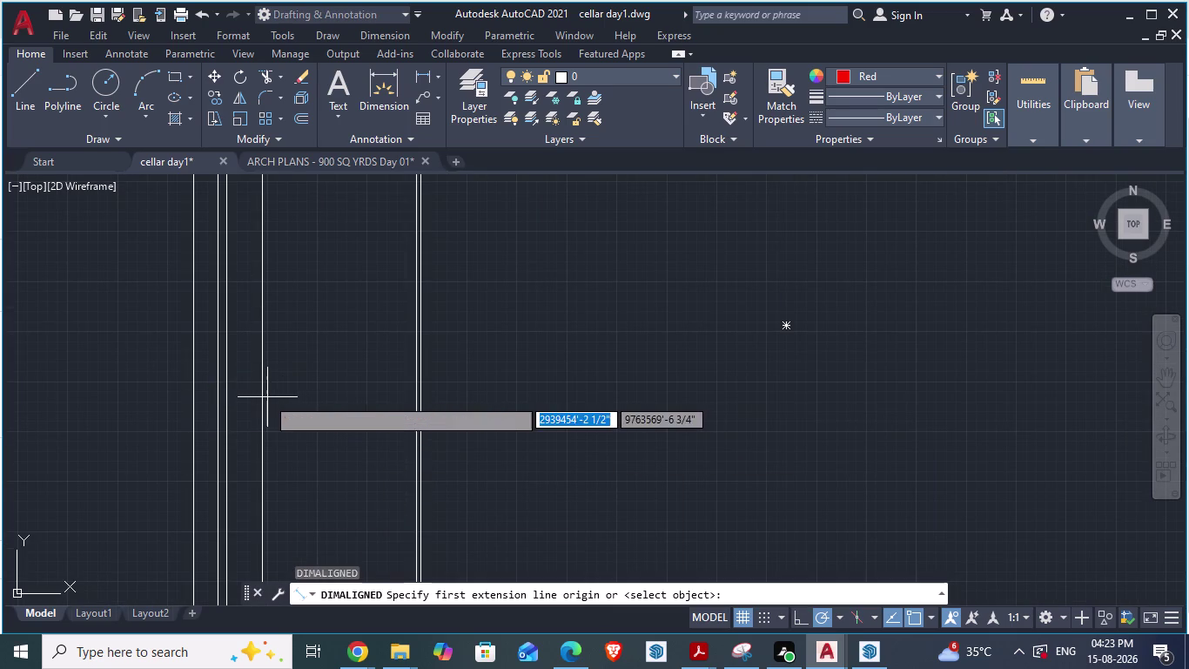
click(263, 397)
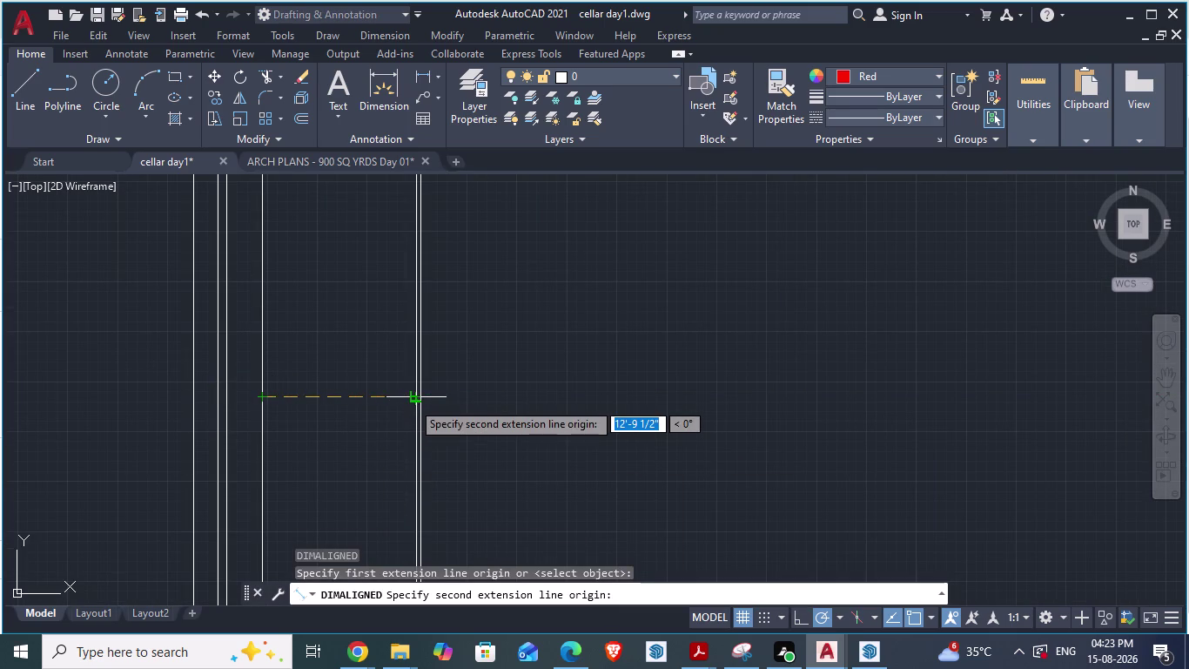
scroll(up, 3)
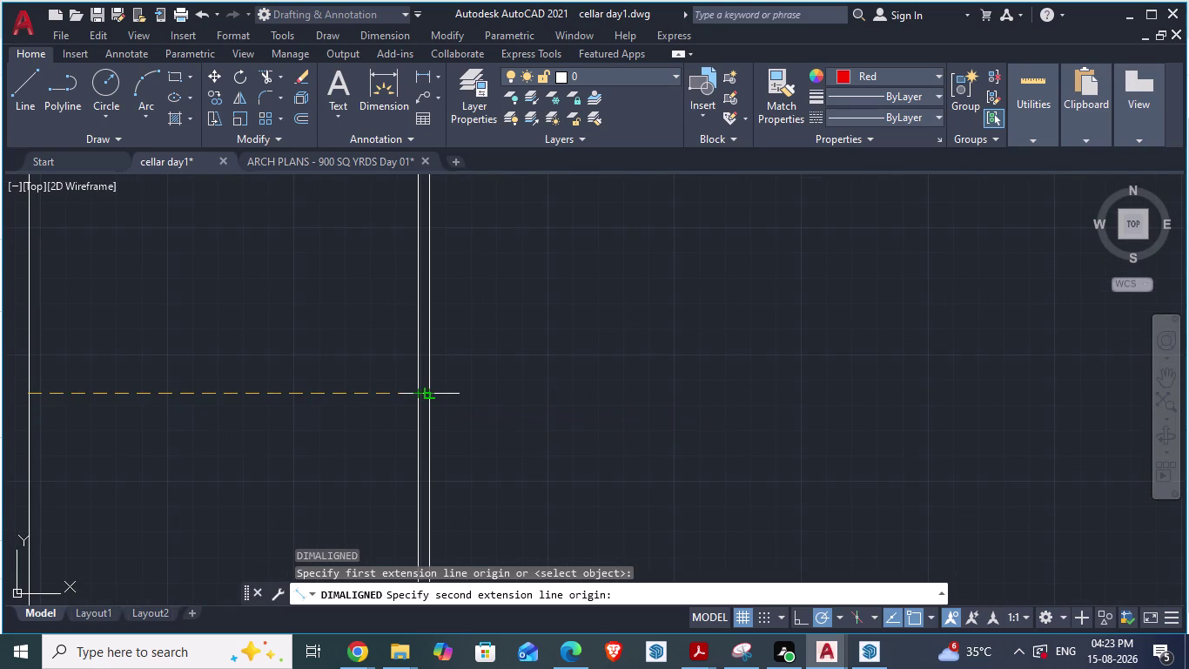
key(Escape)
scroll(down, 3)
scroll(down, 3)
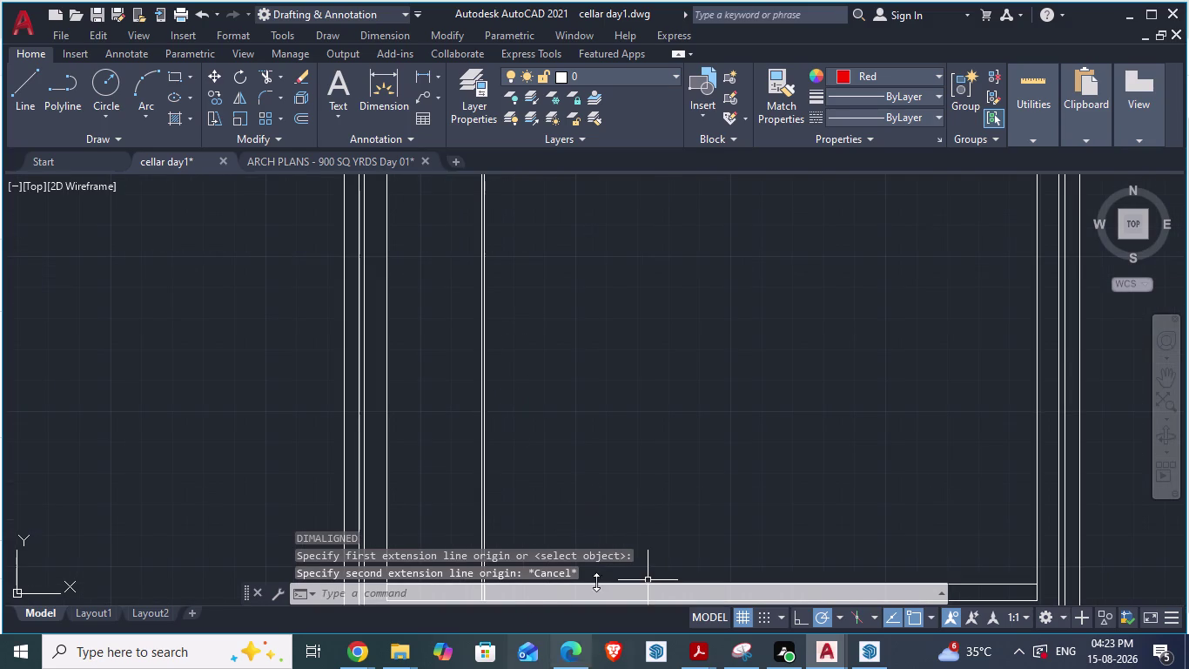
click(381, 156)
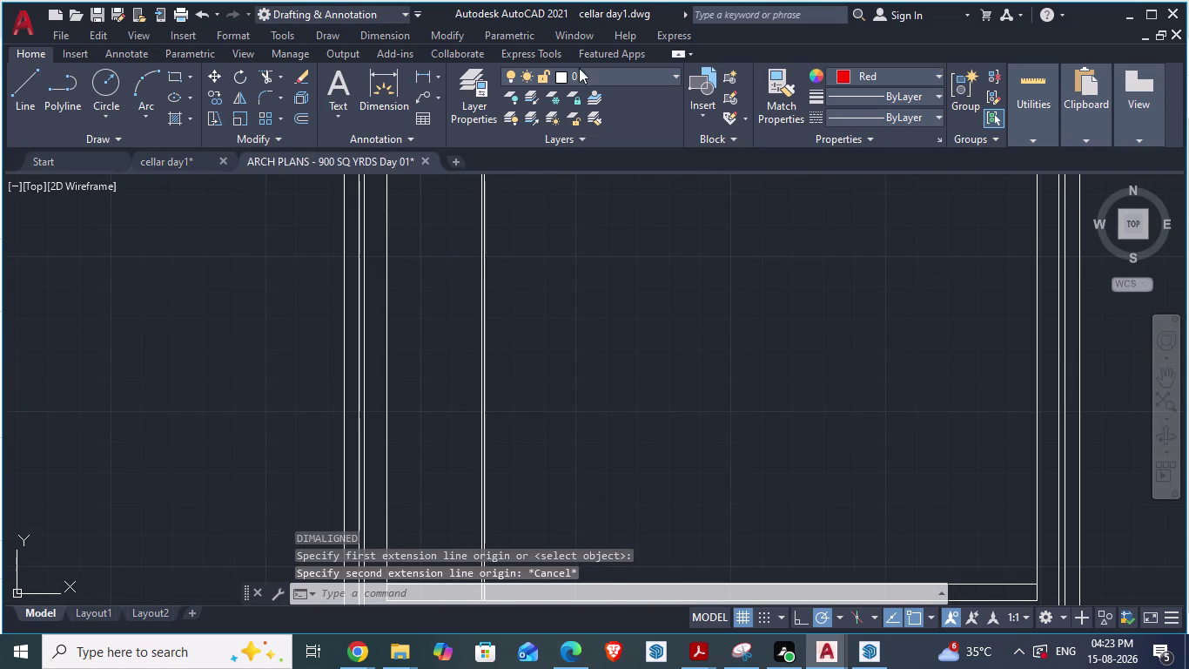
scroll(up, 3)
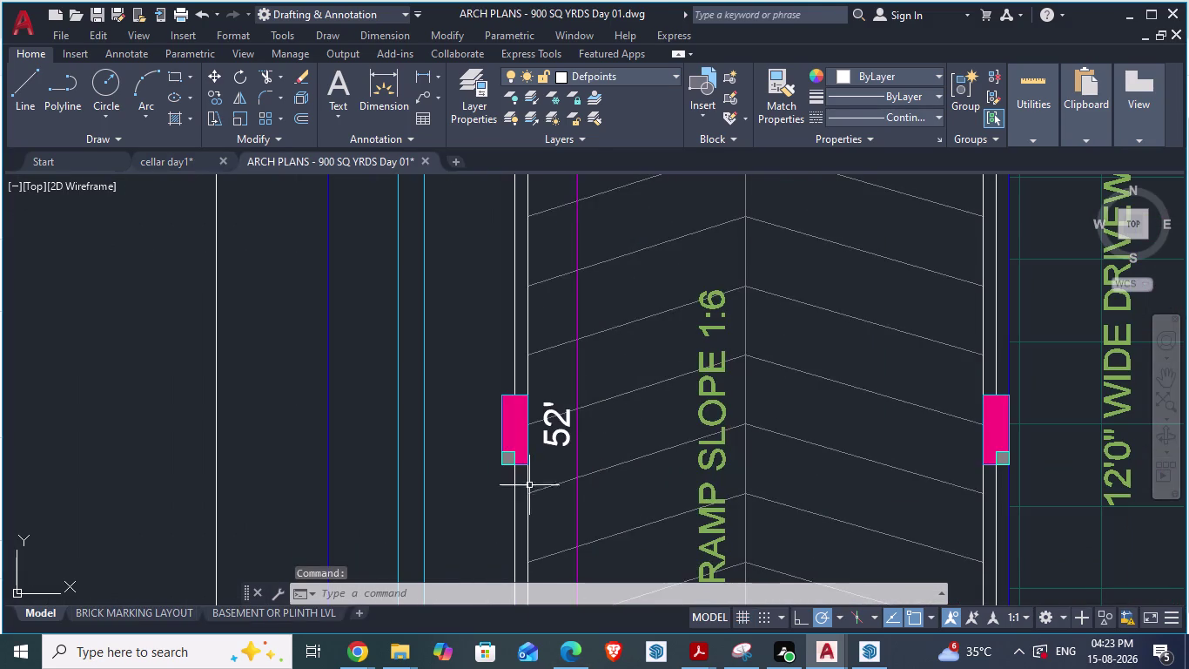
text(da)
key(Return)
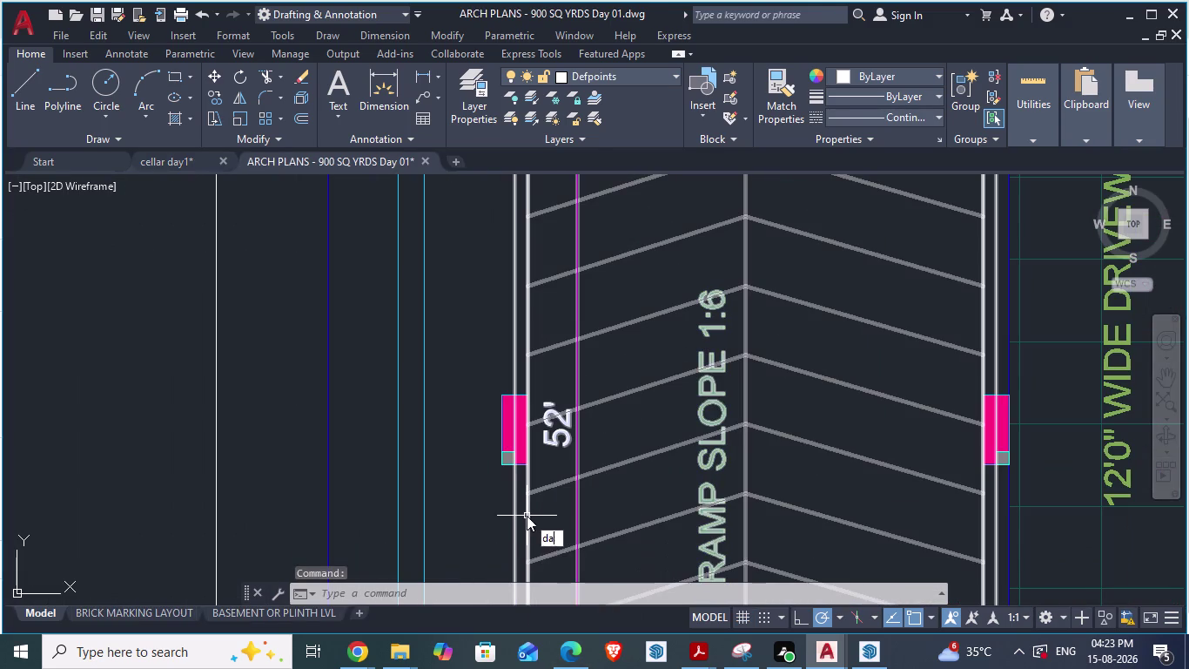
scroll(up, 3)
scroll(down, 3)
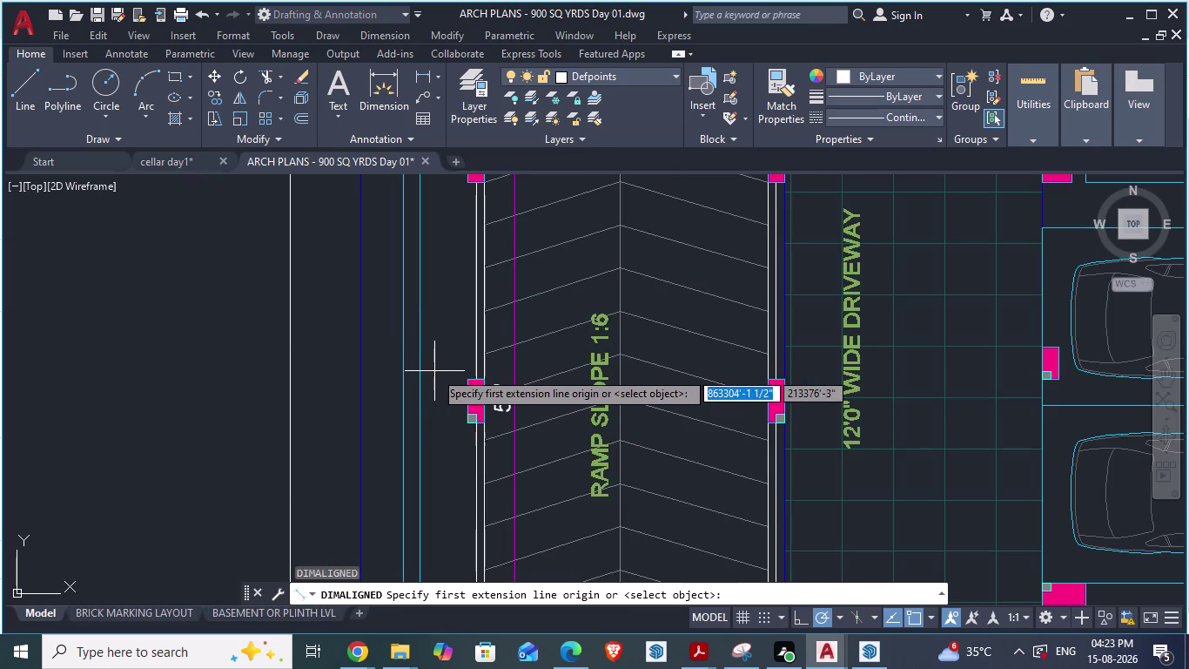
click(420, 367)
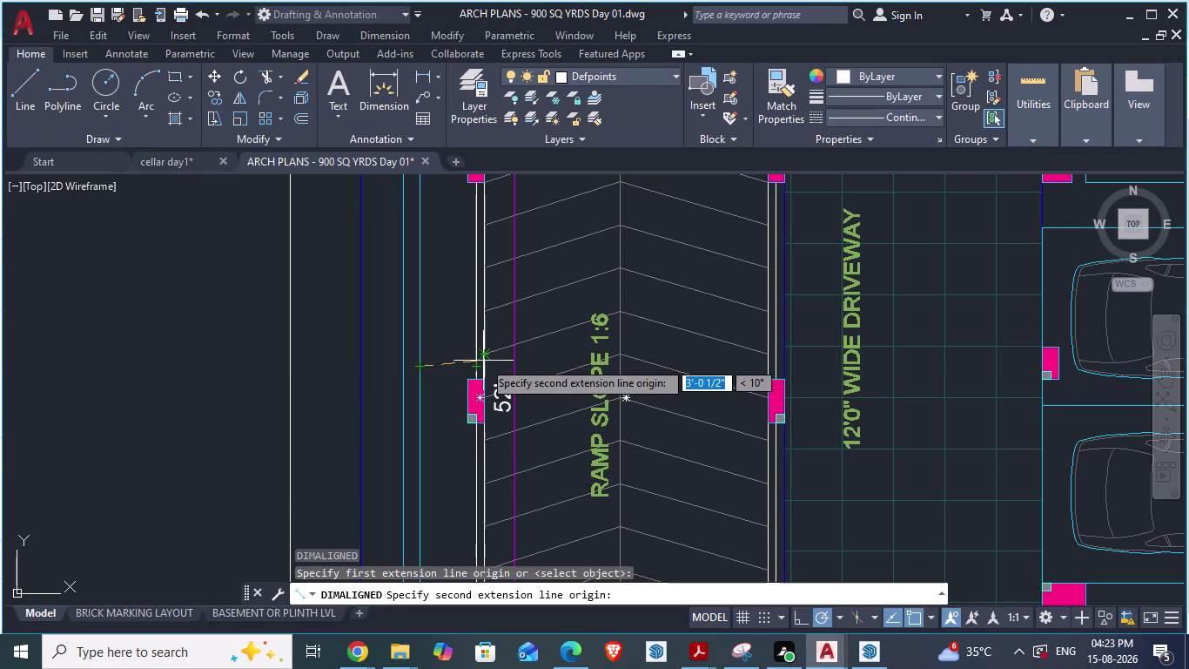
key(Escape)
scroll(up, 3)
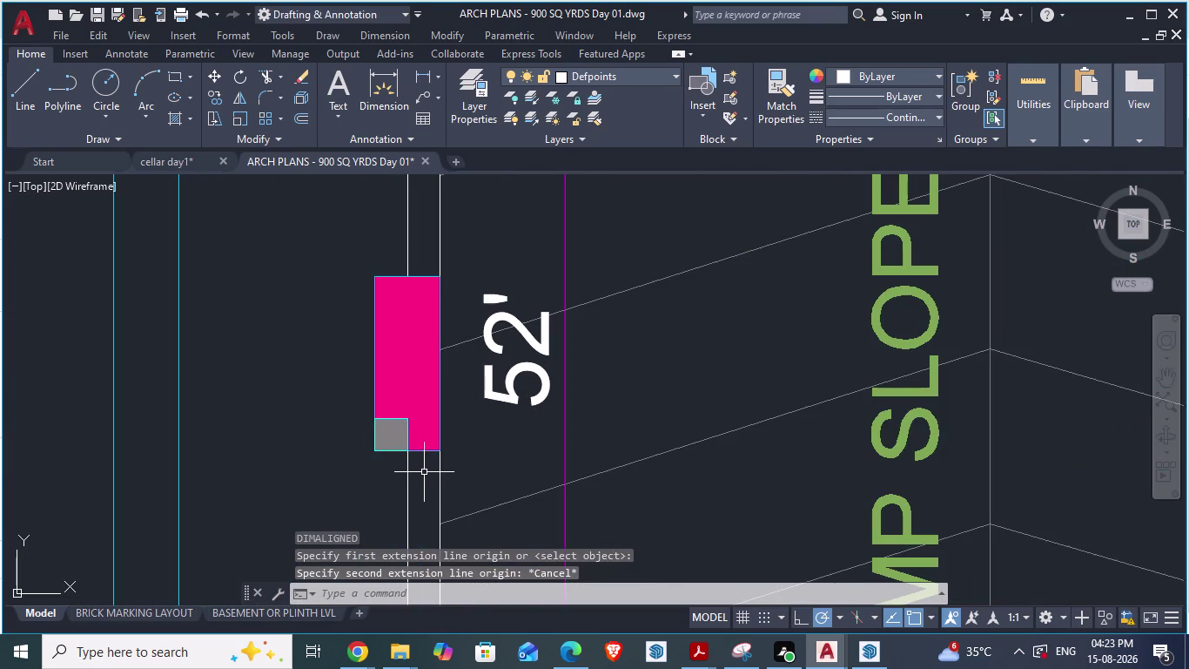
text(da)
key(Return)
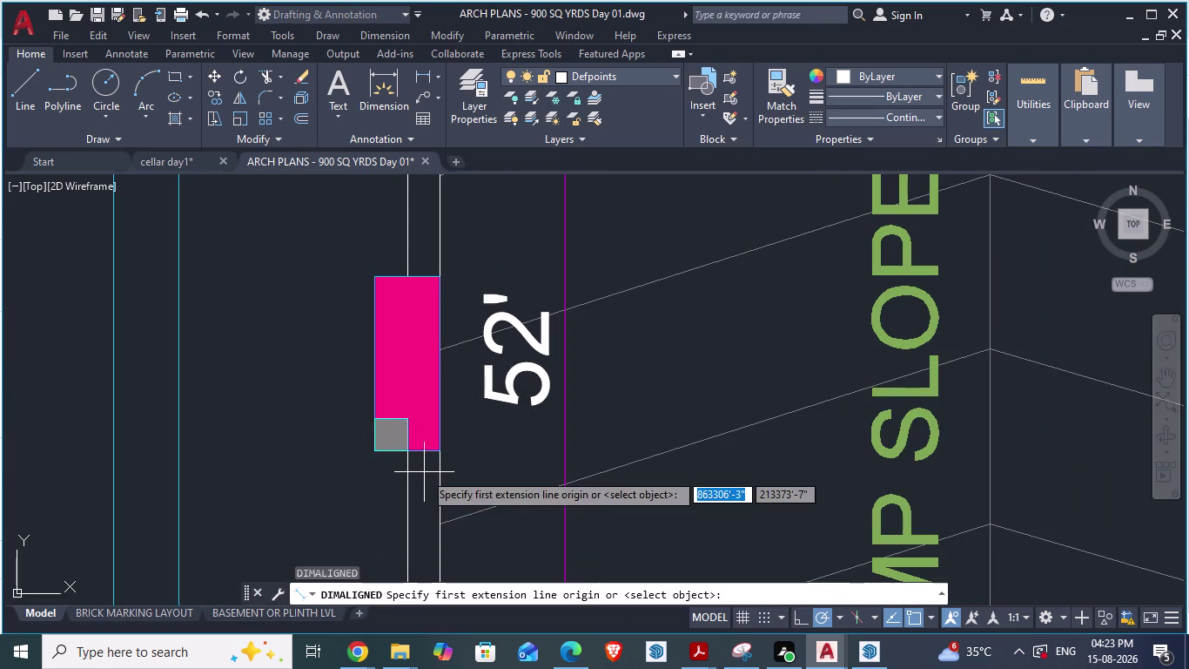
click(407, 253)
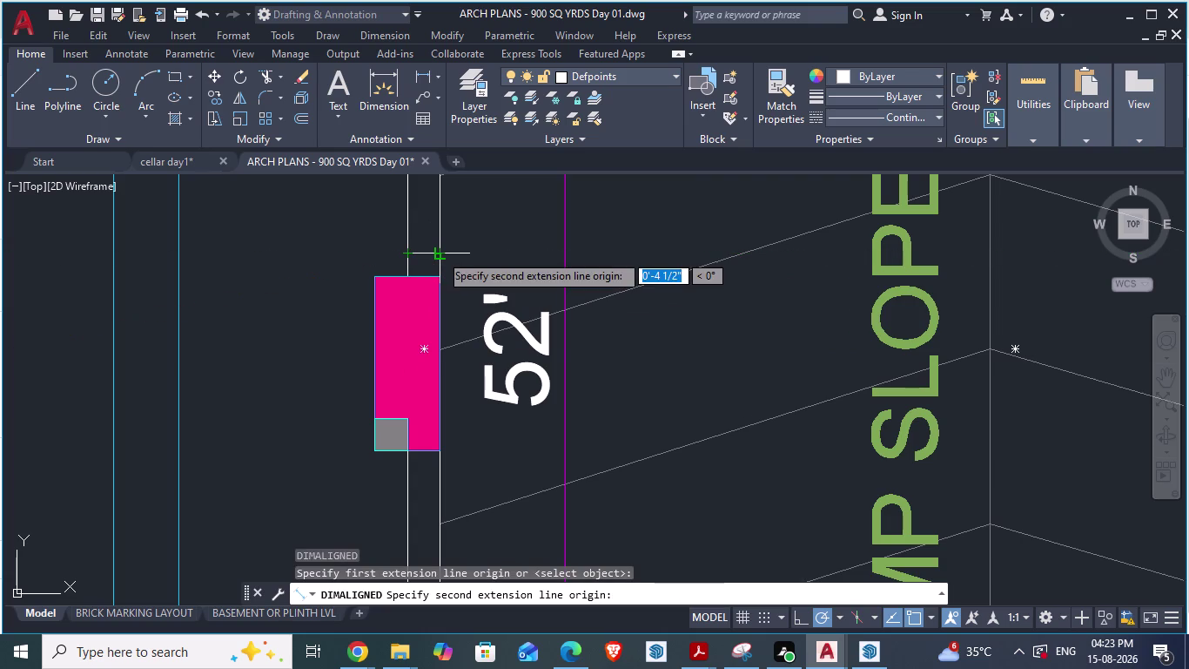
key(Escape)
click(175, 156)
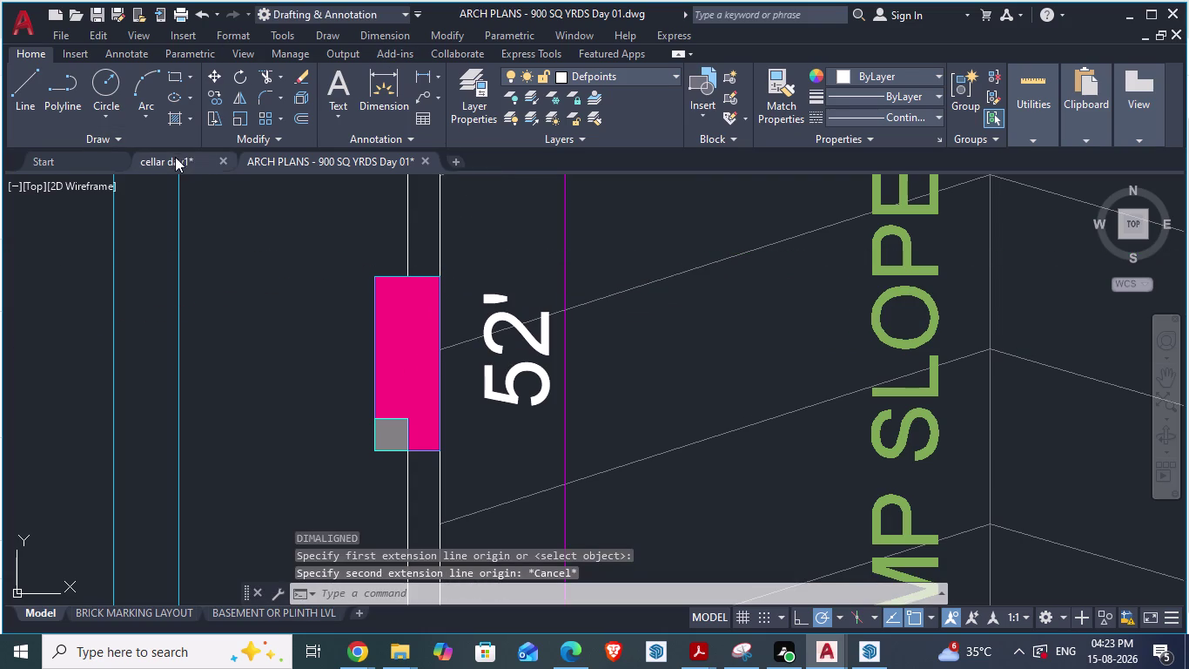
scroll(up, 3)
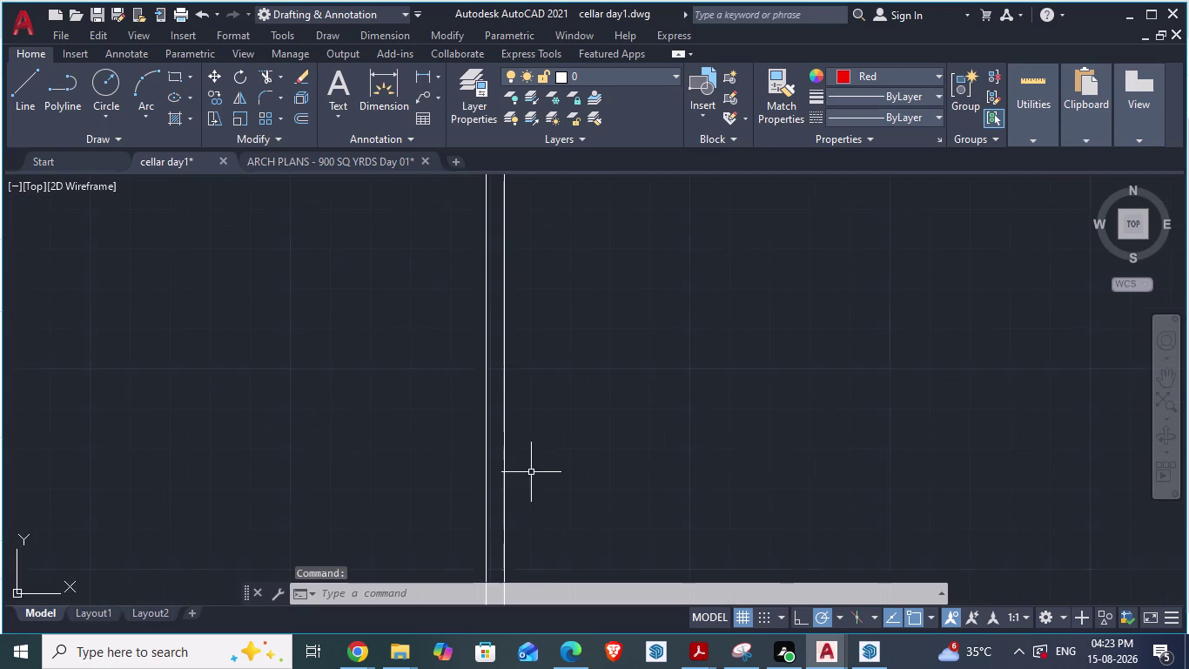
scroll(up, 3)
key(d)
key(a)
key(Return)
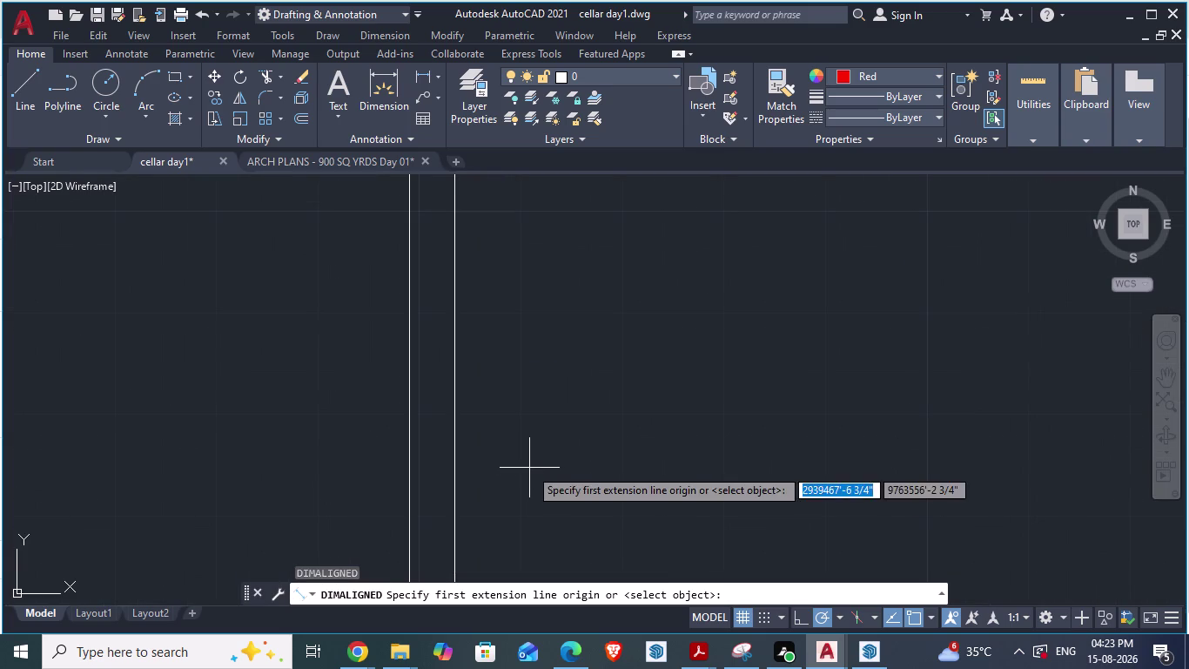
click(402, 376)
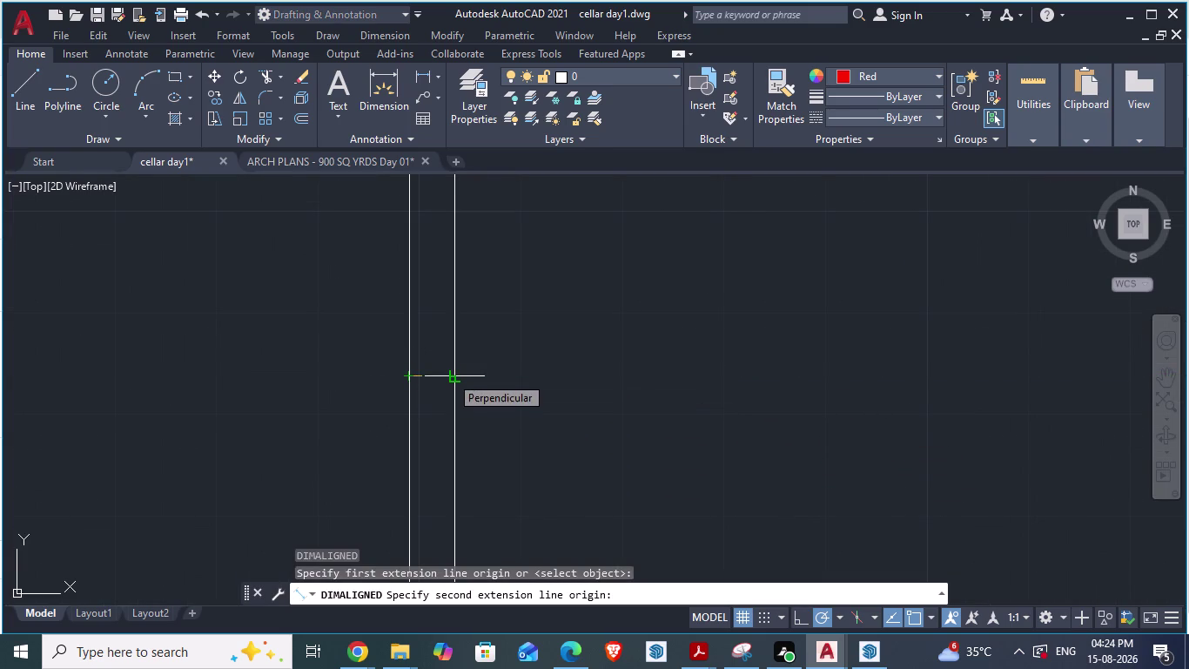
key(Escape)
scroll(down, 3)
scroll(down, 3)
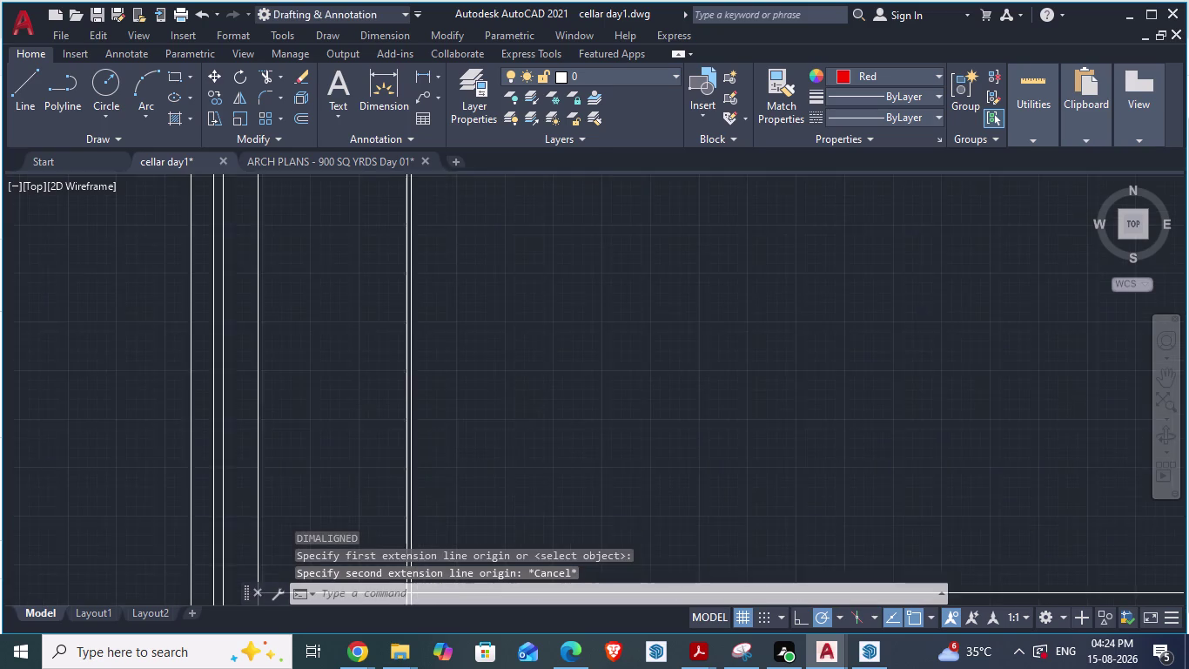
scroll(down, 3)
scroll(up, 3)
scroll(down, 3)
scroll(up, 3)
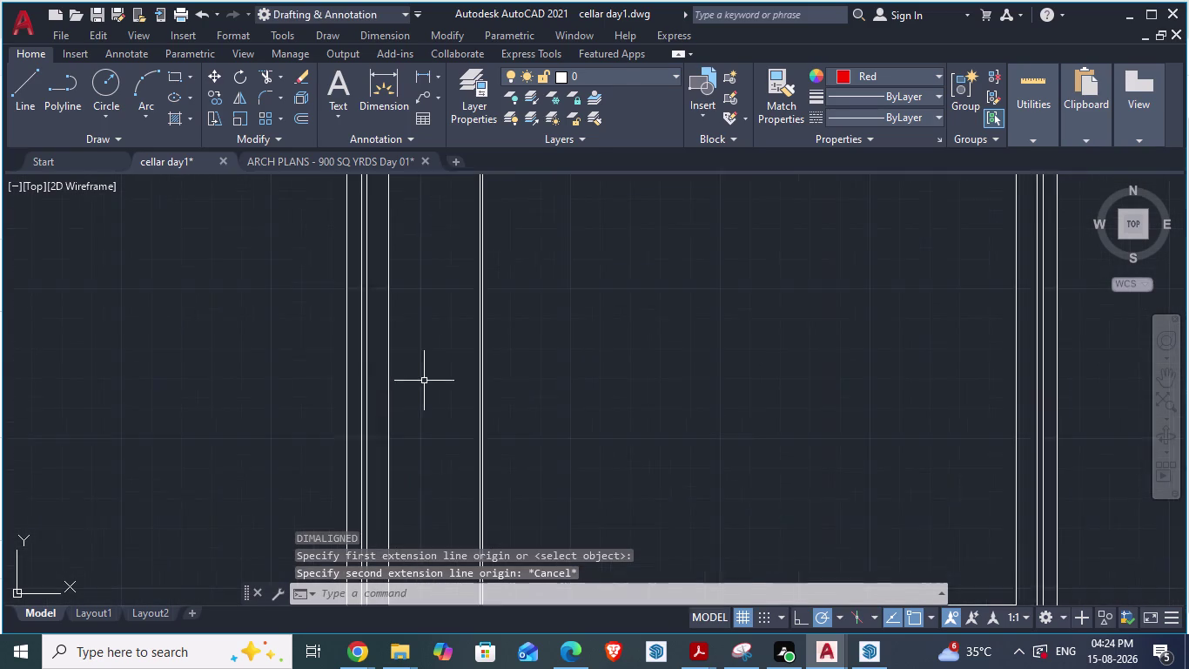
scroll(up, 3)
text(da)
key(Return)
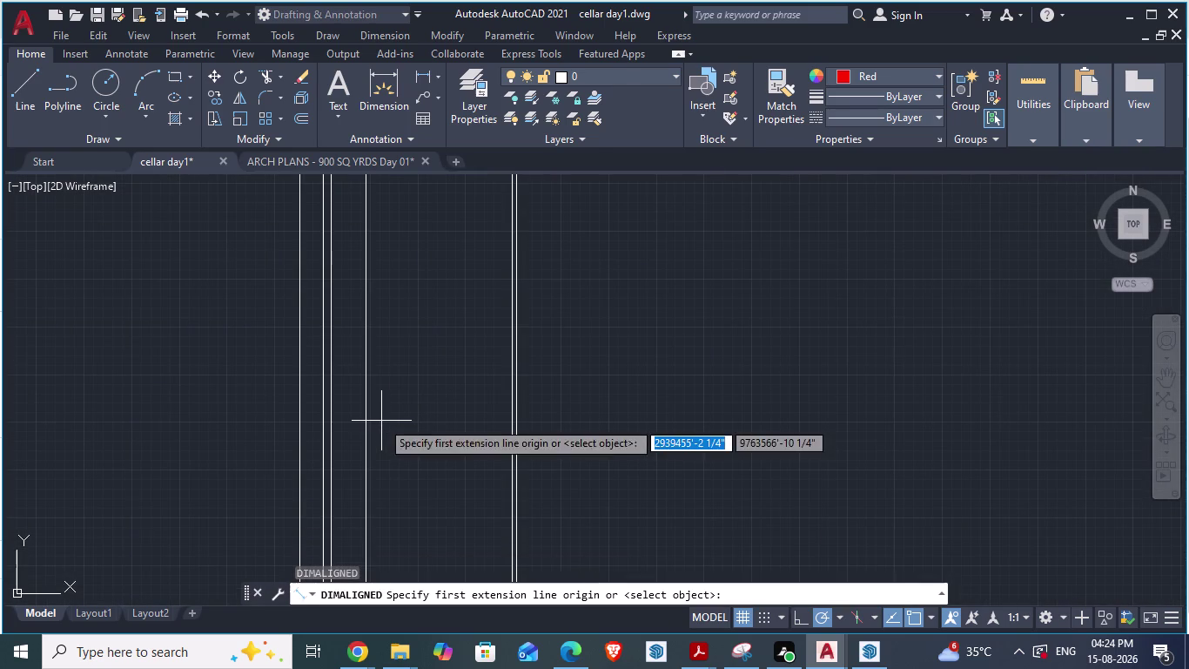
click(366, 398)
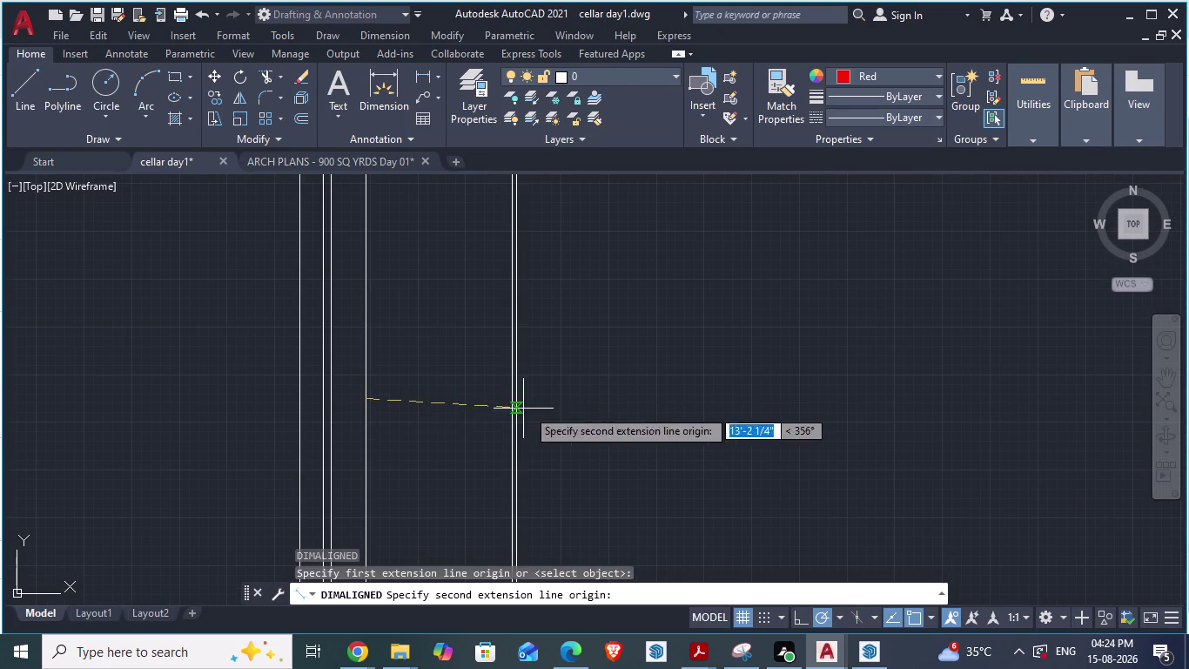
scroll(up, 3)
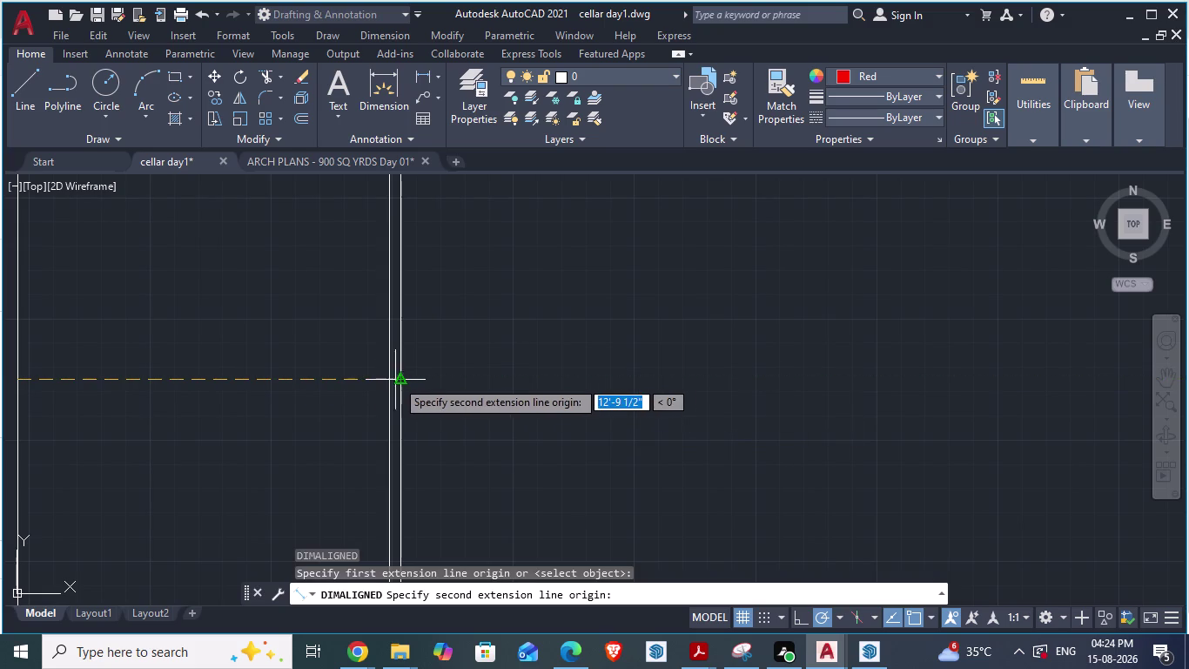
scroll(down, 3)
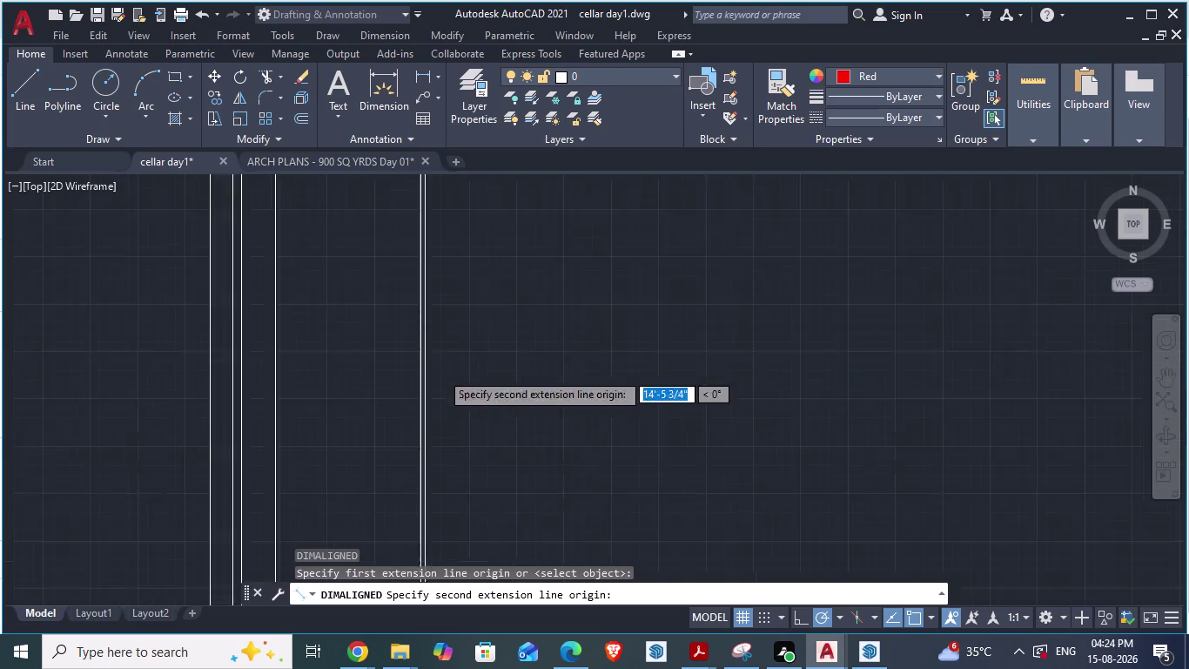
scroll(down, 3)
scroll(up, 3)
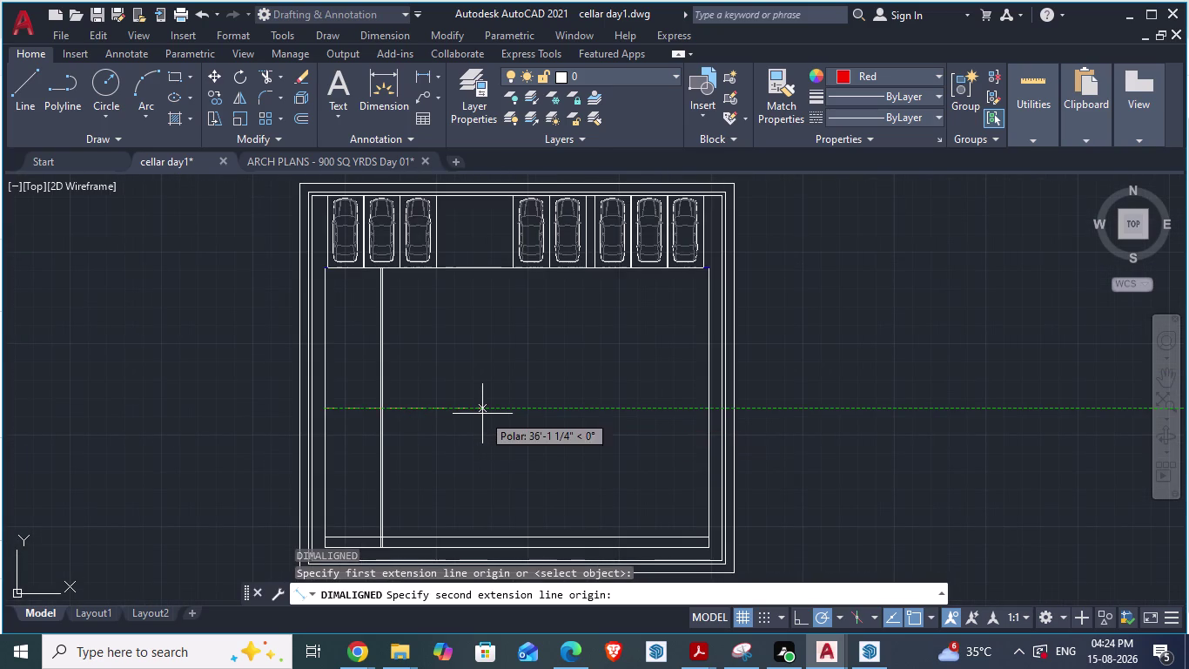
key(Escape)
scroll(up, 3)
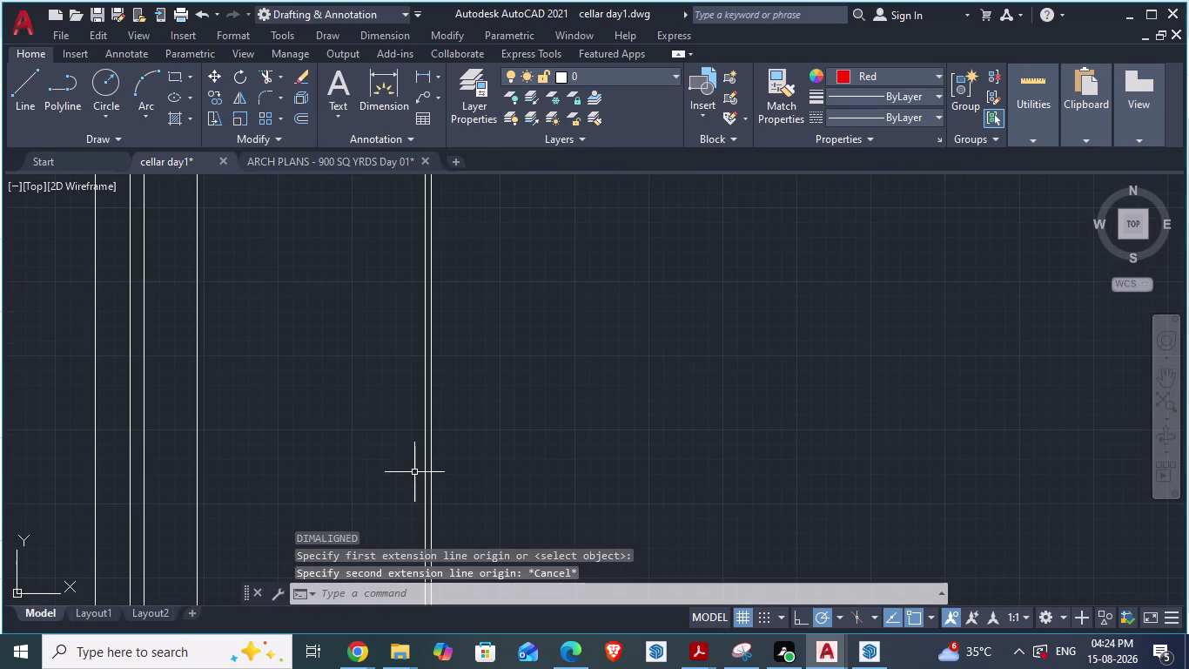
scroll(up, 3)
On ARCH PLANS, measure the boundary-to-ramp-wall gap with DIMALIGNED, then cancel.
click(303, 160)
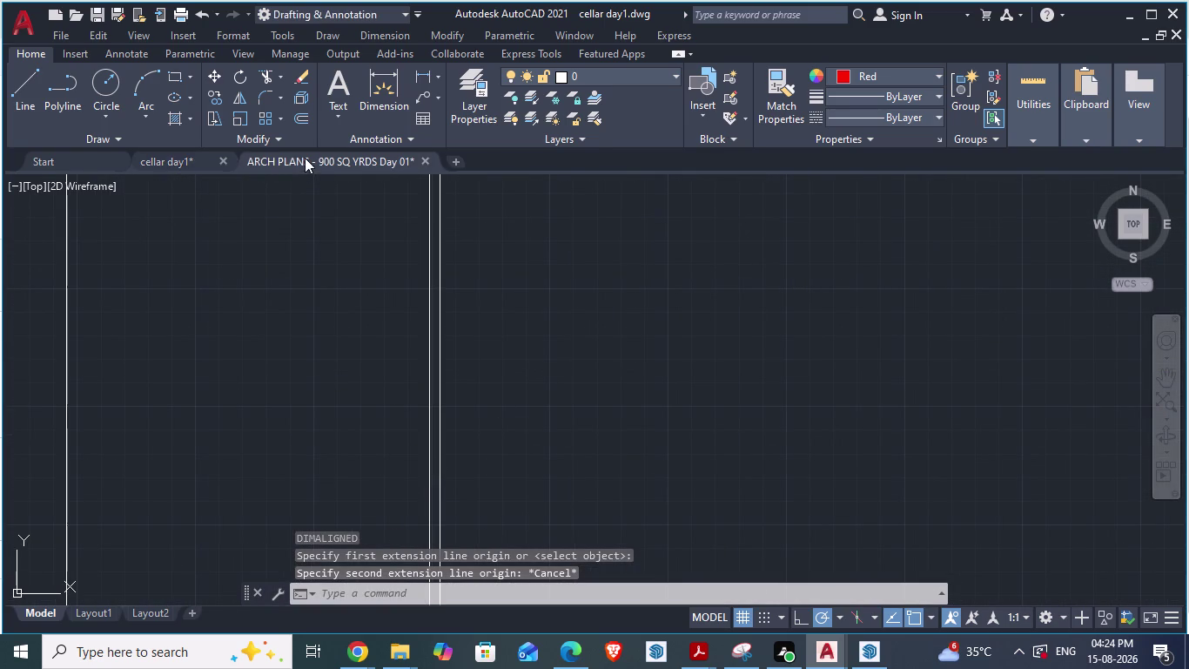
scroll(down, 3)
scroll(up, 3)
scroll(down, 3)
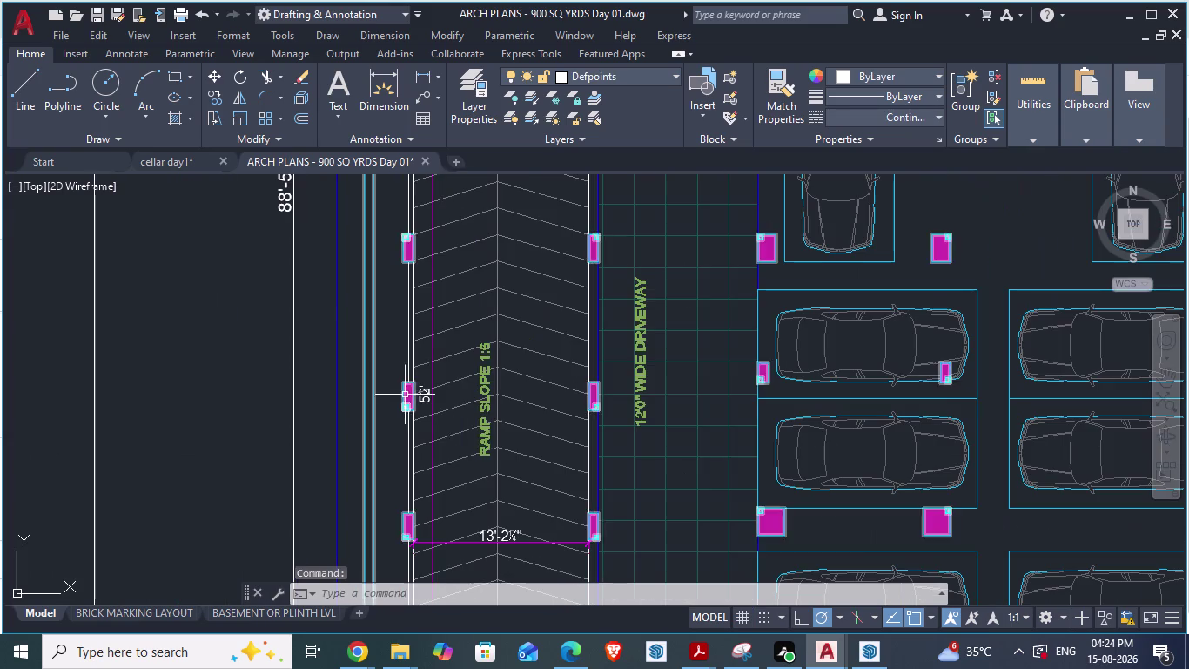
text(da)
key(Return)
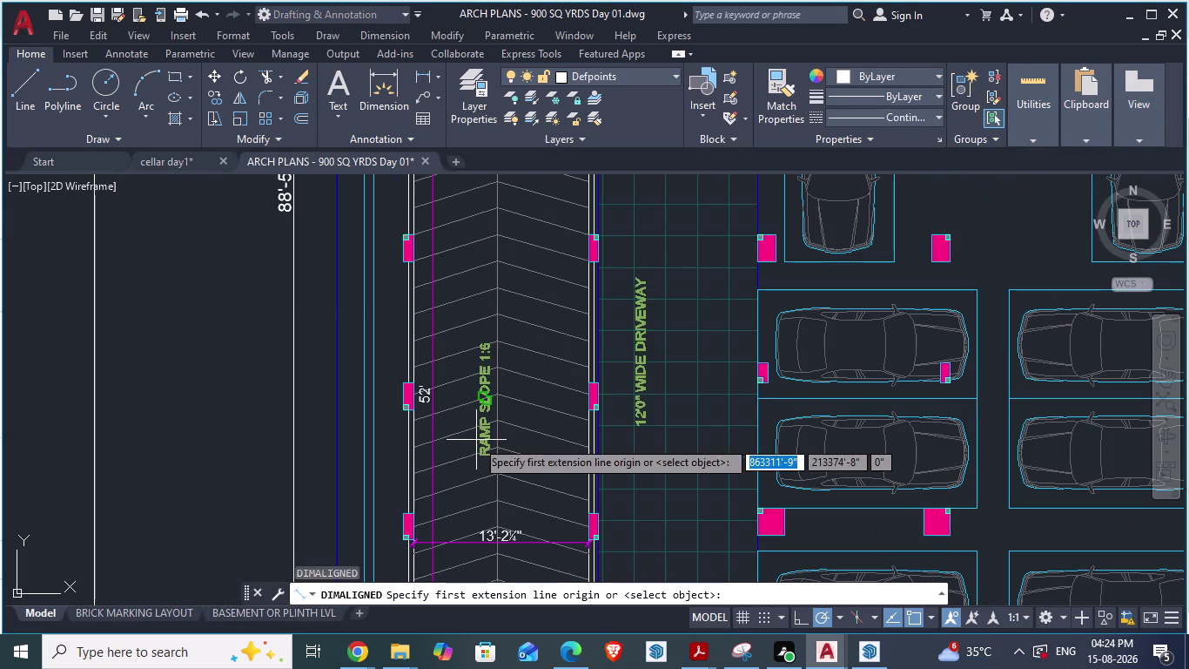
scroll(up, 3)
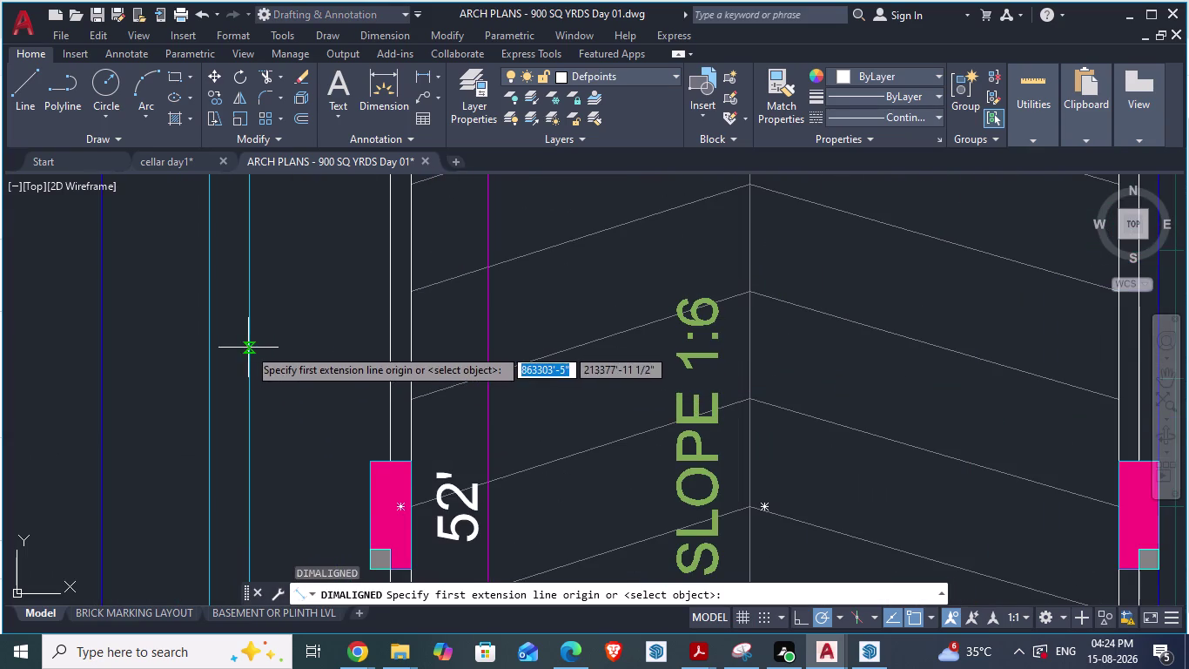
click(249, 348)
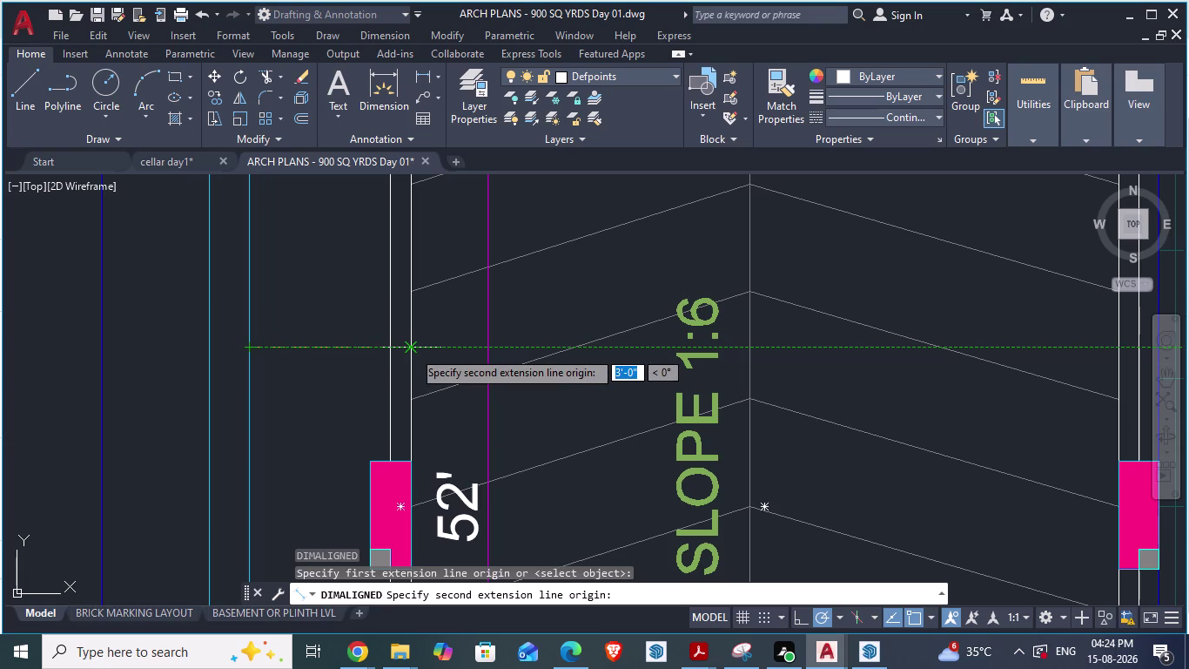
scroll(down, 3)
scroll(down, 3)
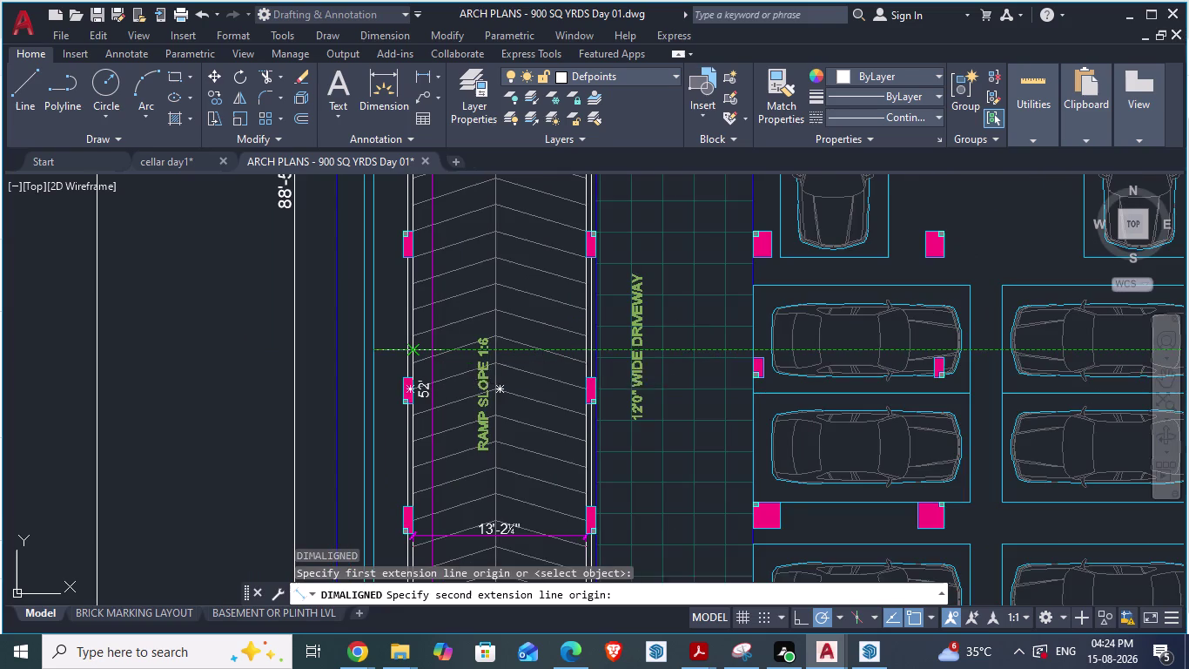
scroll(down, 3)
scroll(down, 3)
scroll(up, 3)
scroll(up, 3)
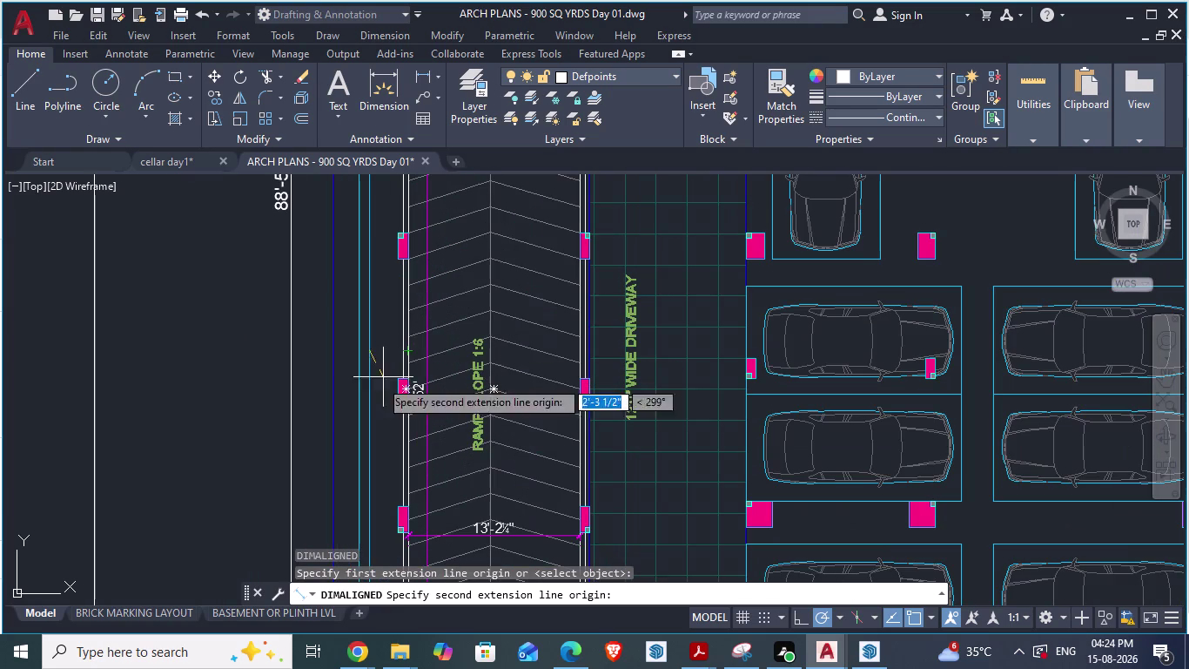
key(Escape)
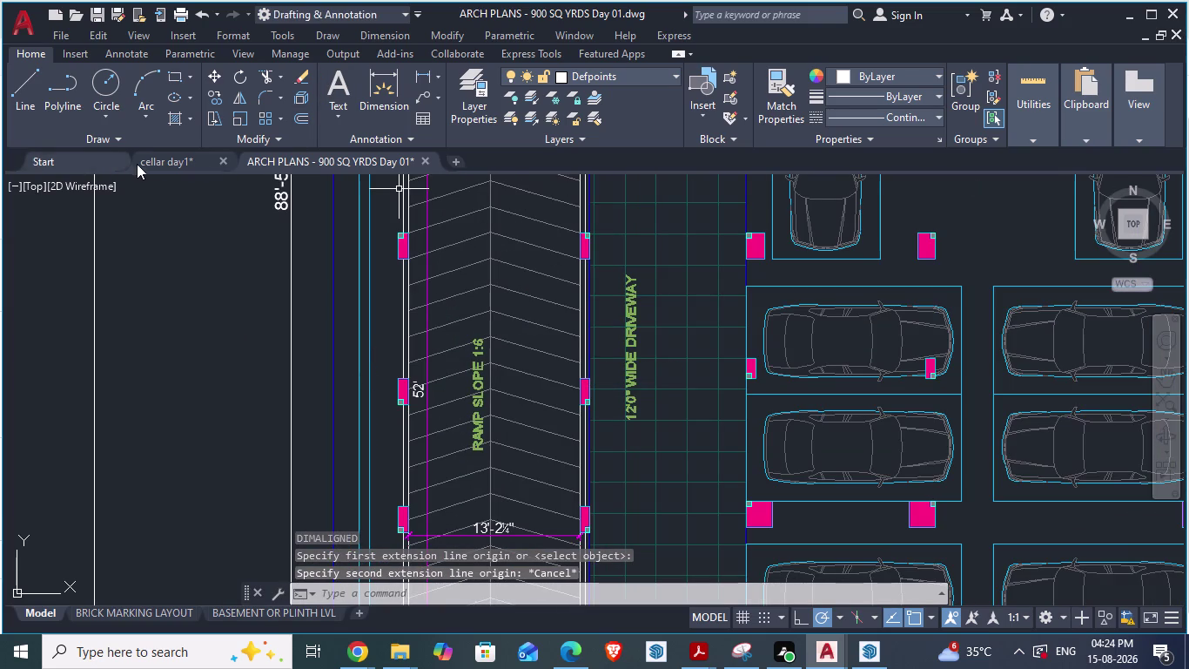
click(150, 163)
scroll(up, 3)
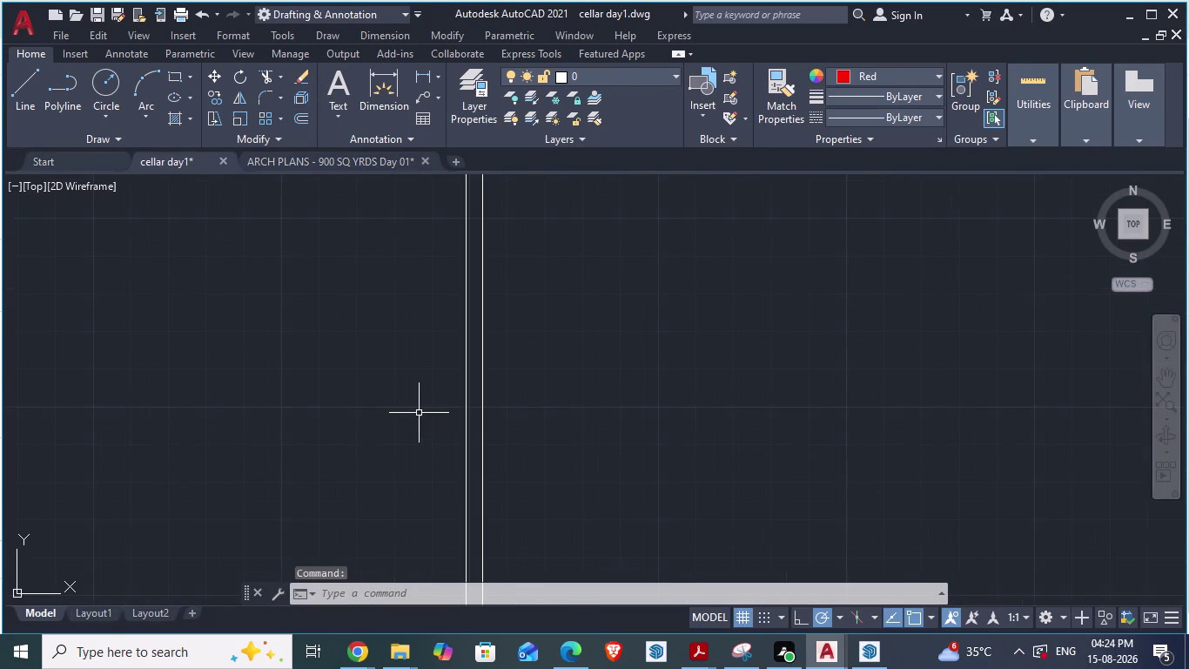
text(da)
key(Return)
scroll(down, 3)
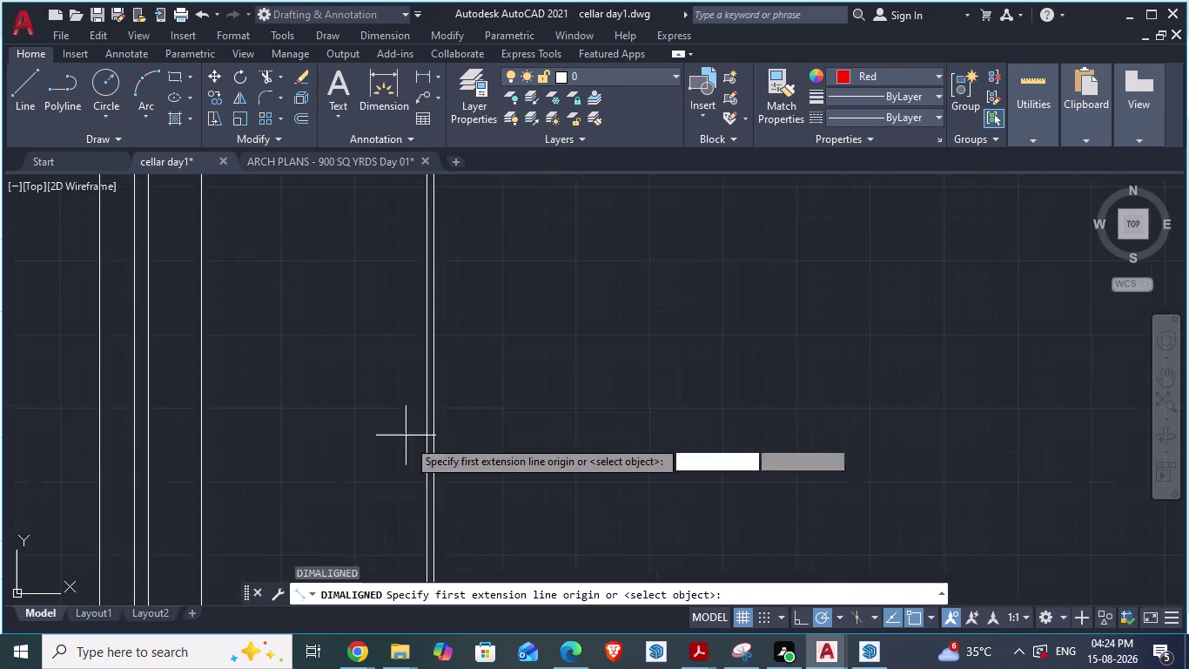
click(276, 396)
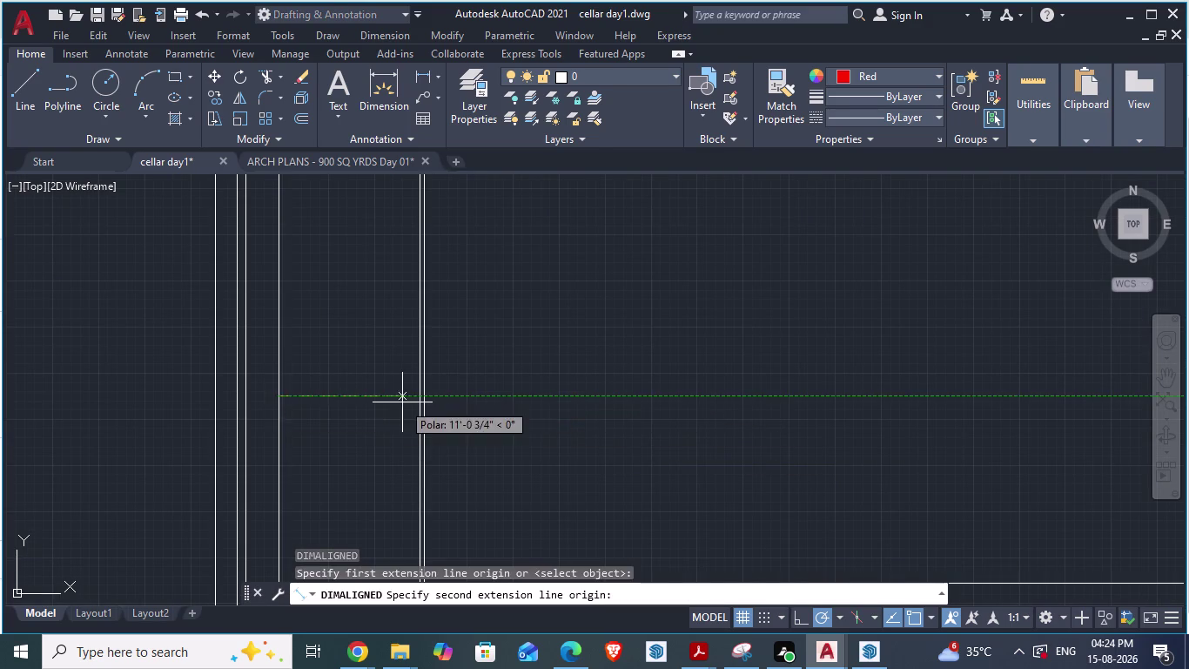
scroll(up, 3)
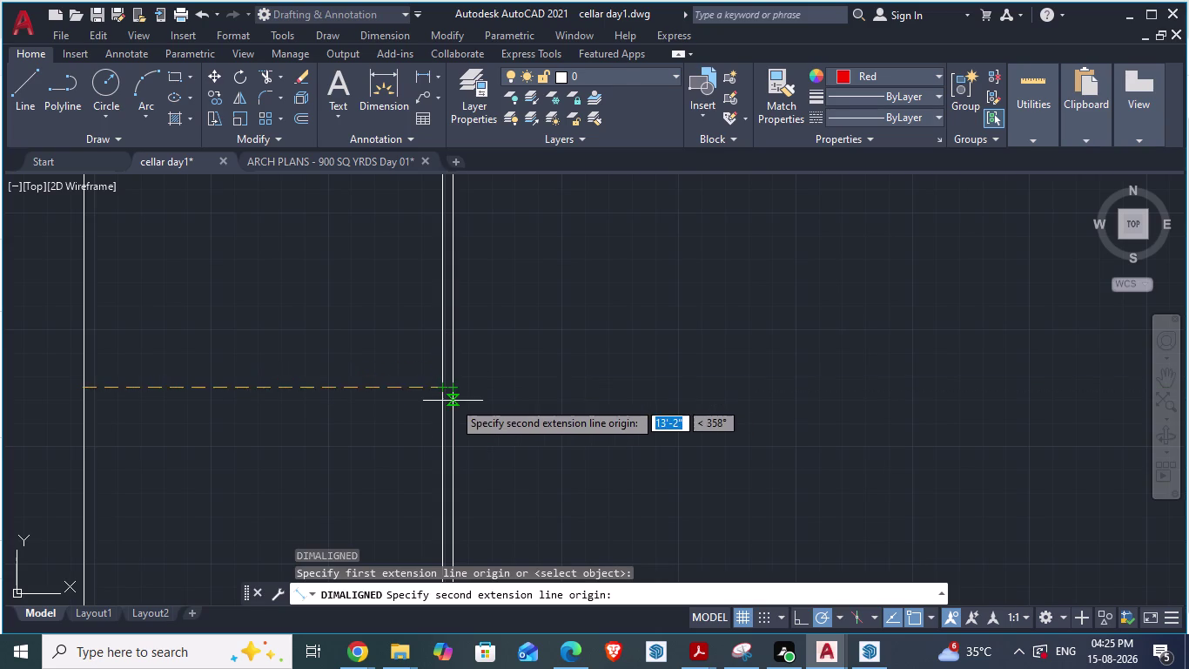
scroll(down, 3)
scroll(down, 3)
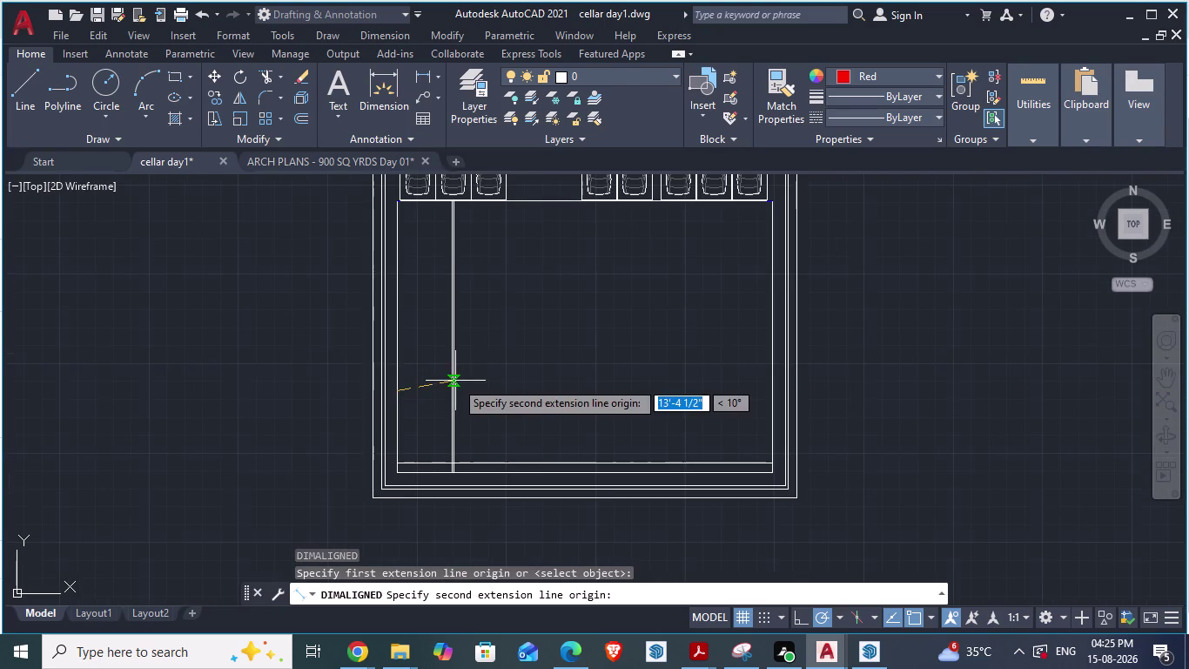
key(Escape)
scroll(down, 3)
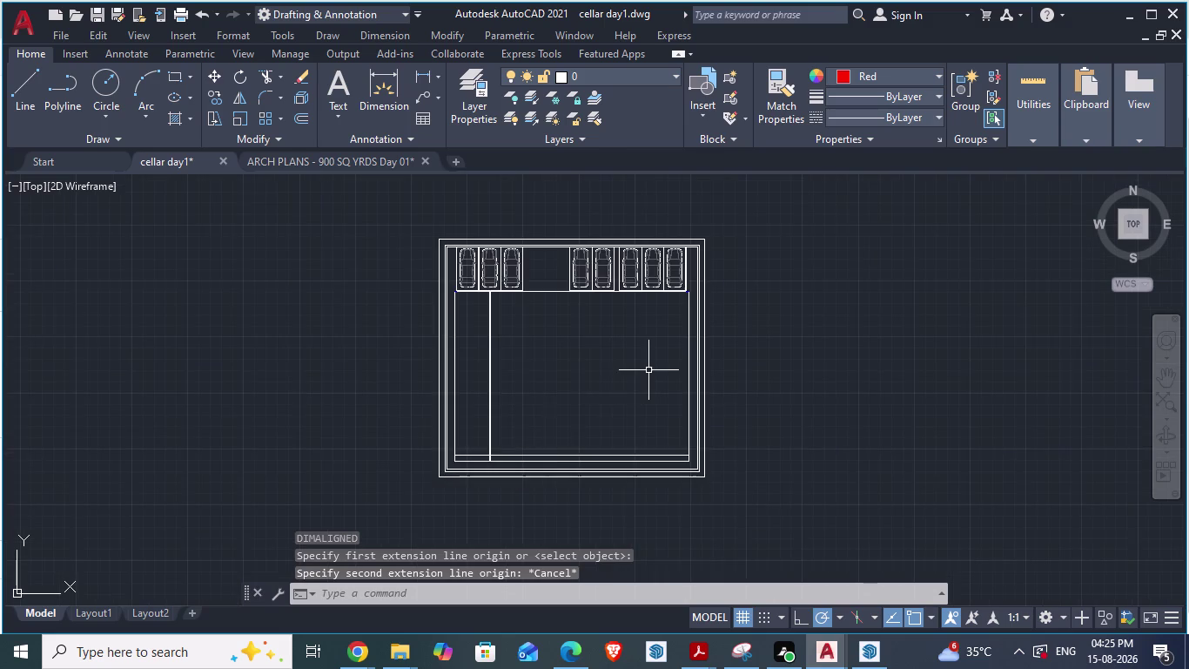
scroll(up, 3)
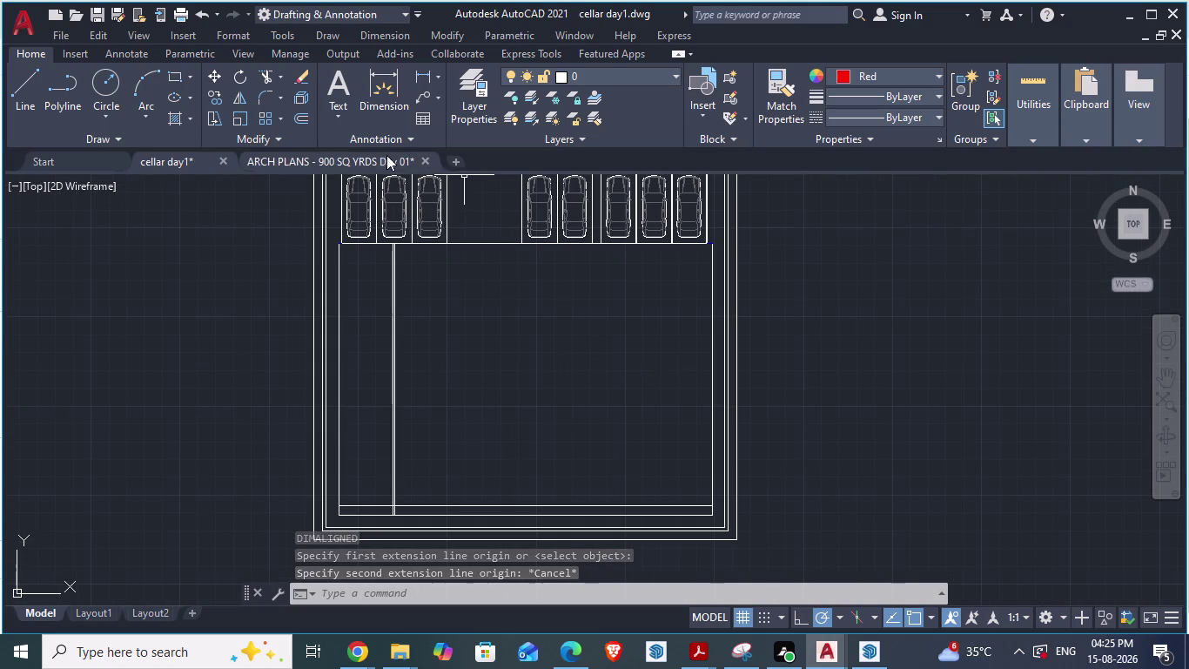
click(378, 156)
scroll(down, 3)
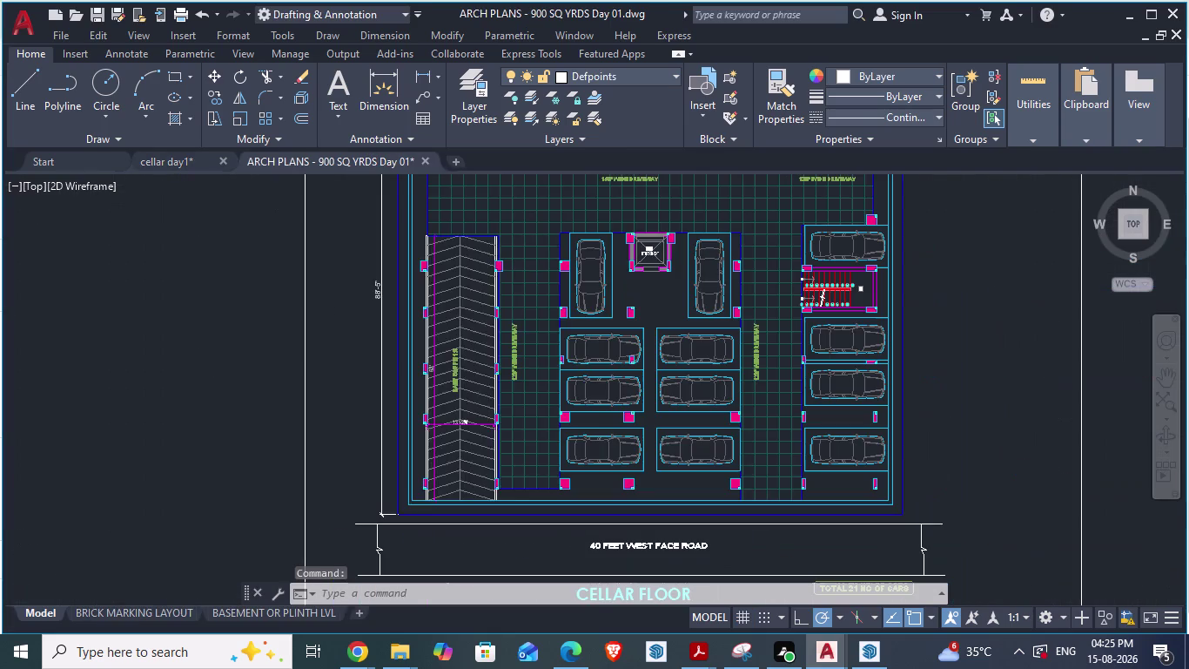
scroll(up, 3)
scroll(up, 3)
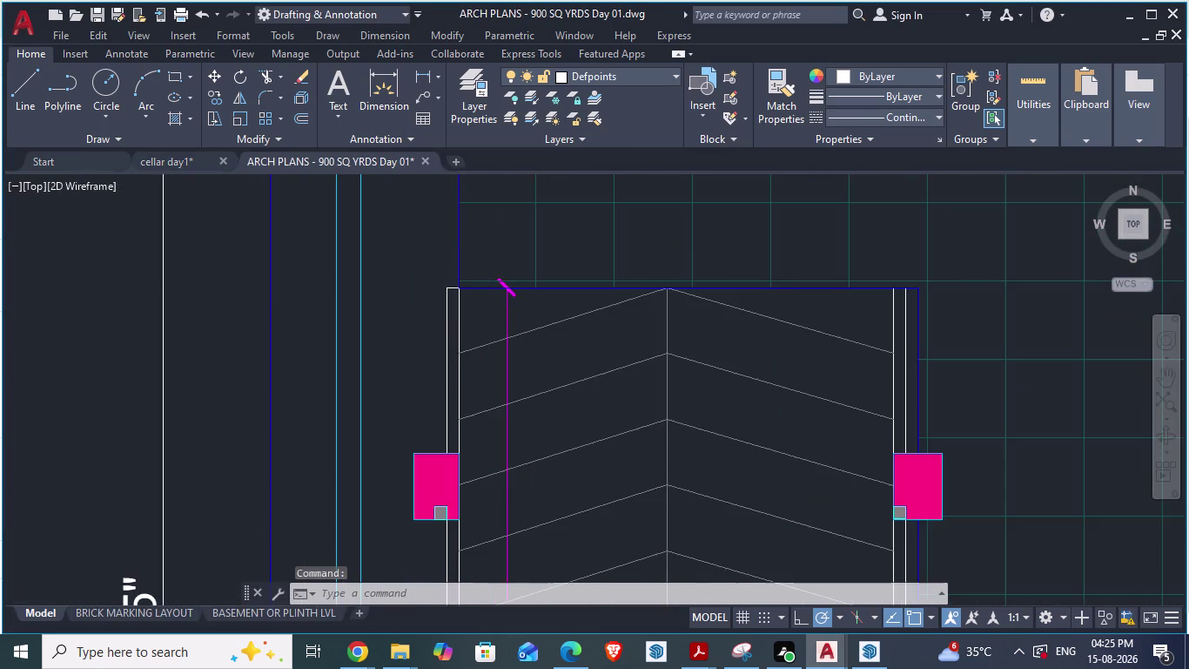
text(da)
key(Return)
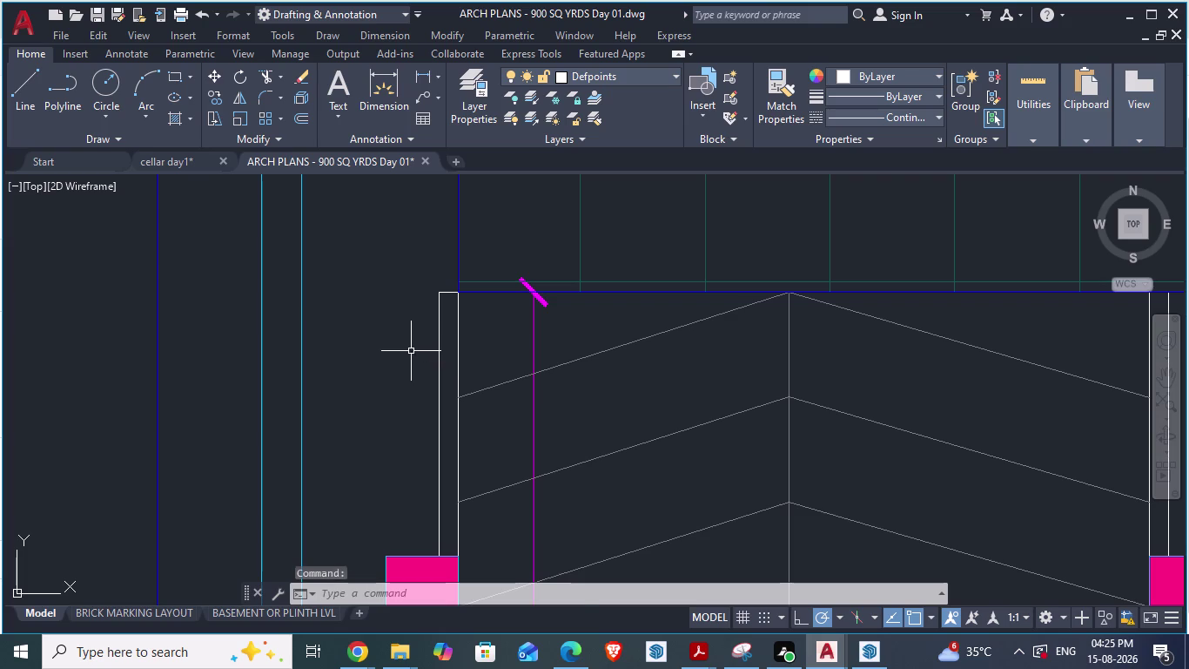
click(292, 297)
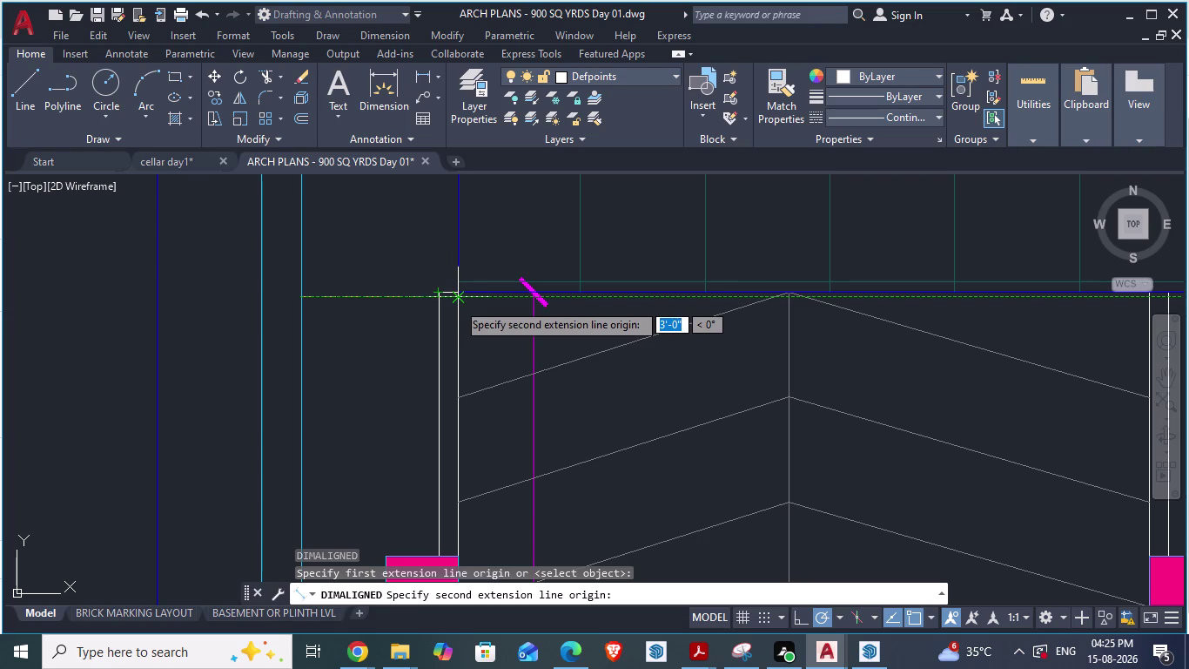
key(Escape)
scroll(down, 3)
scroll(down, 3)
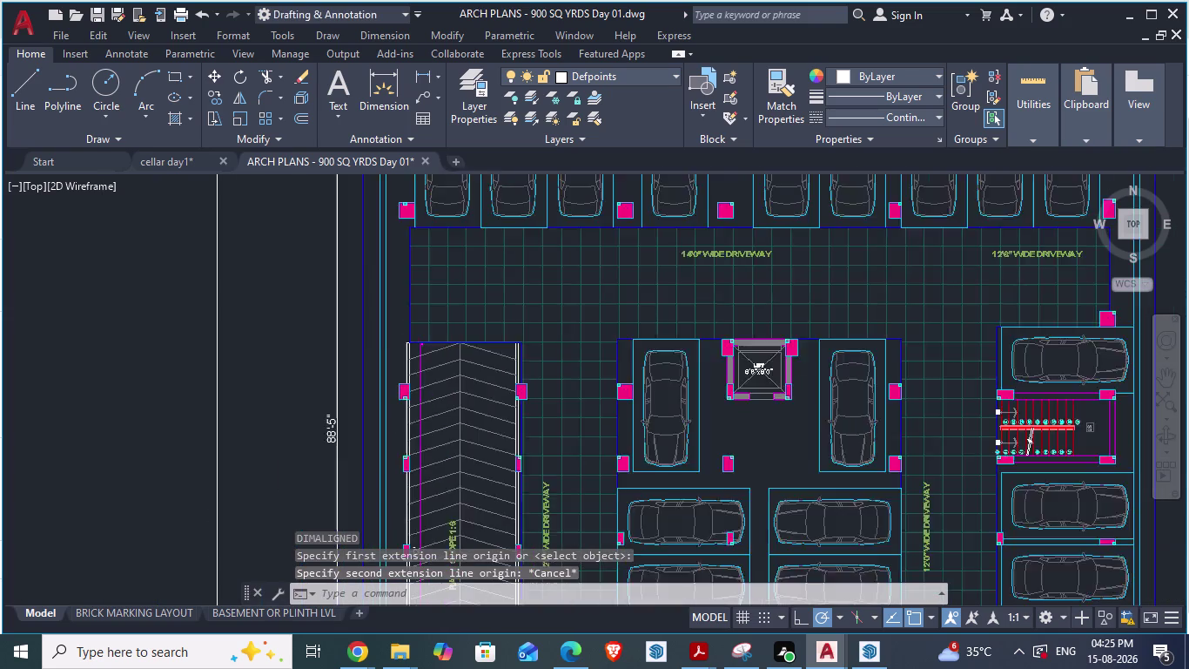
click(170, 160)
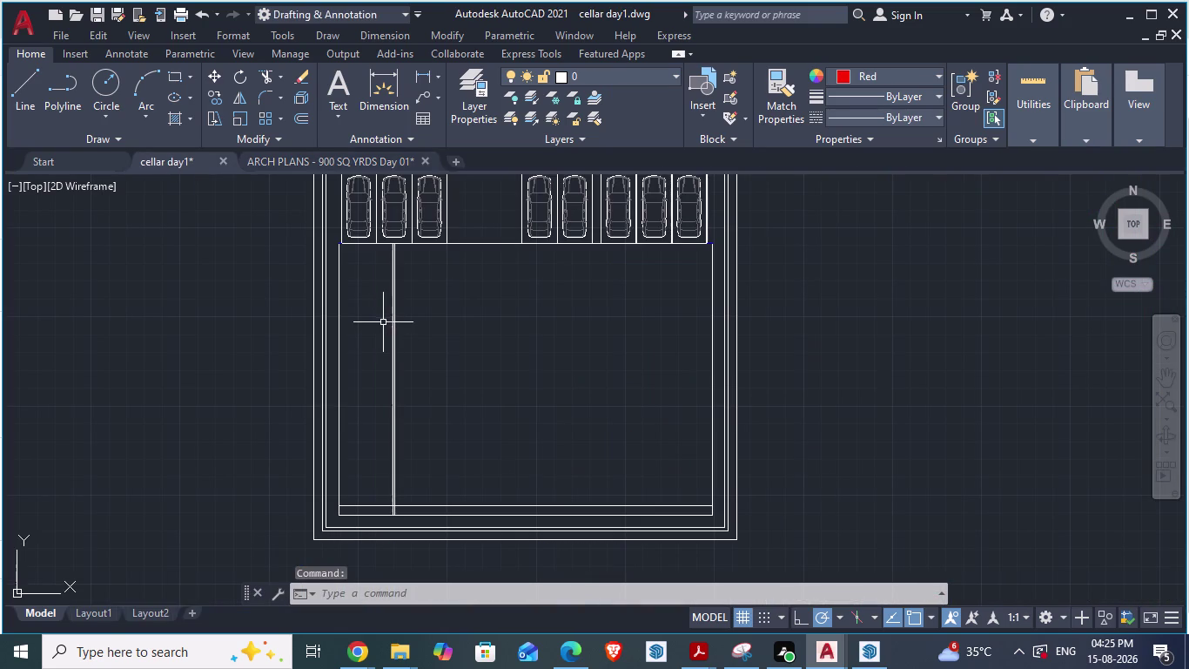
Delete the vertical driveway line and attempt a measurement from the inner boundary edge.
click(488, 344)
click(371, 382)
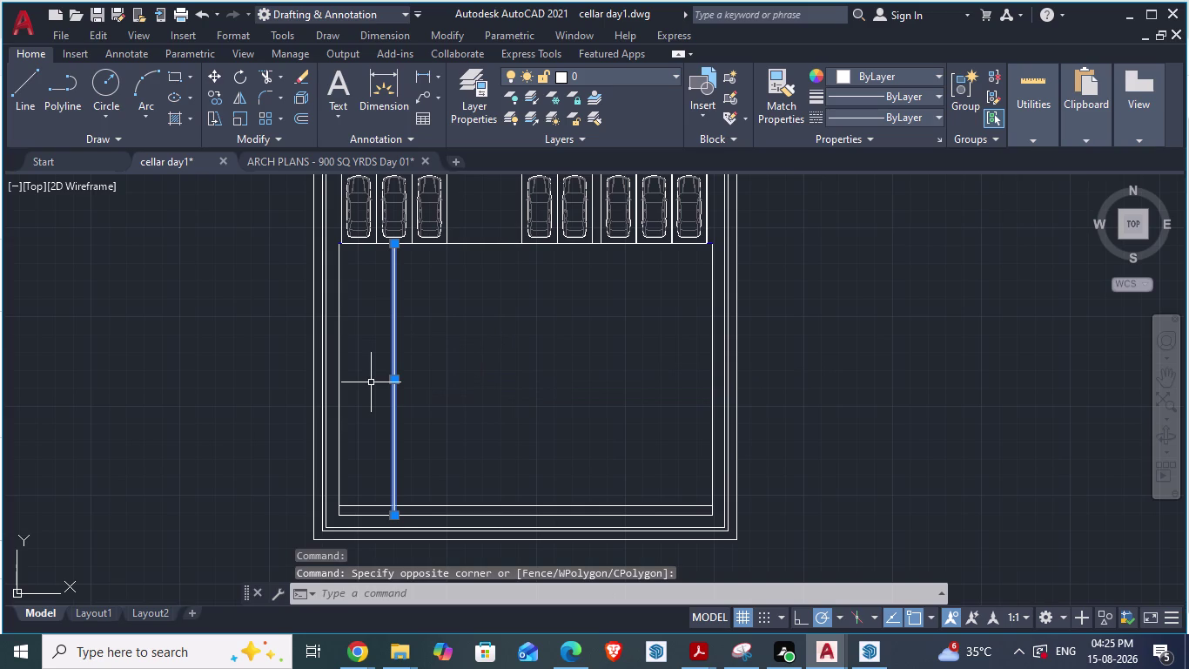
key(Delete)
scroll(down, 3)
scroll(up, 3)
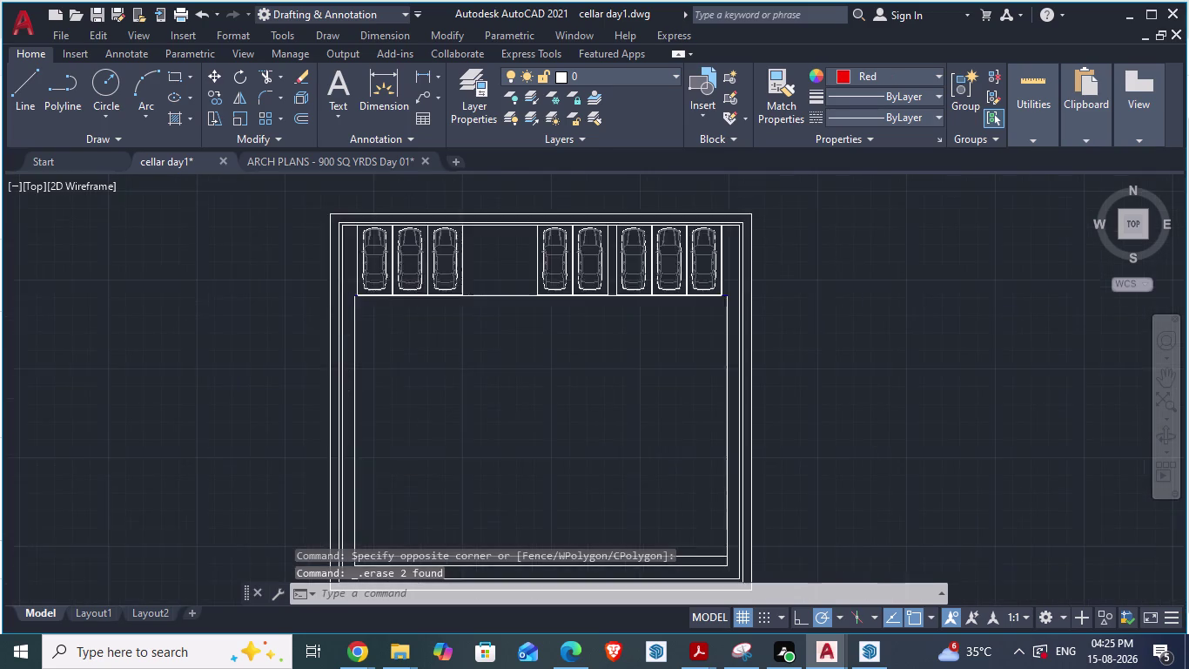
scroll(up, 3)
scroll(up, 3)
scroll(up, 3)
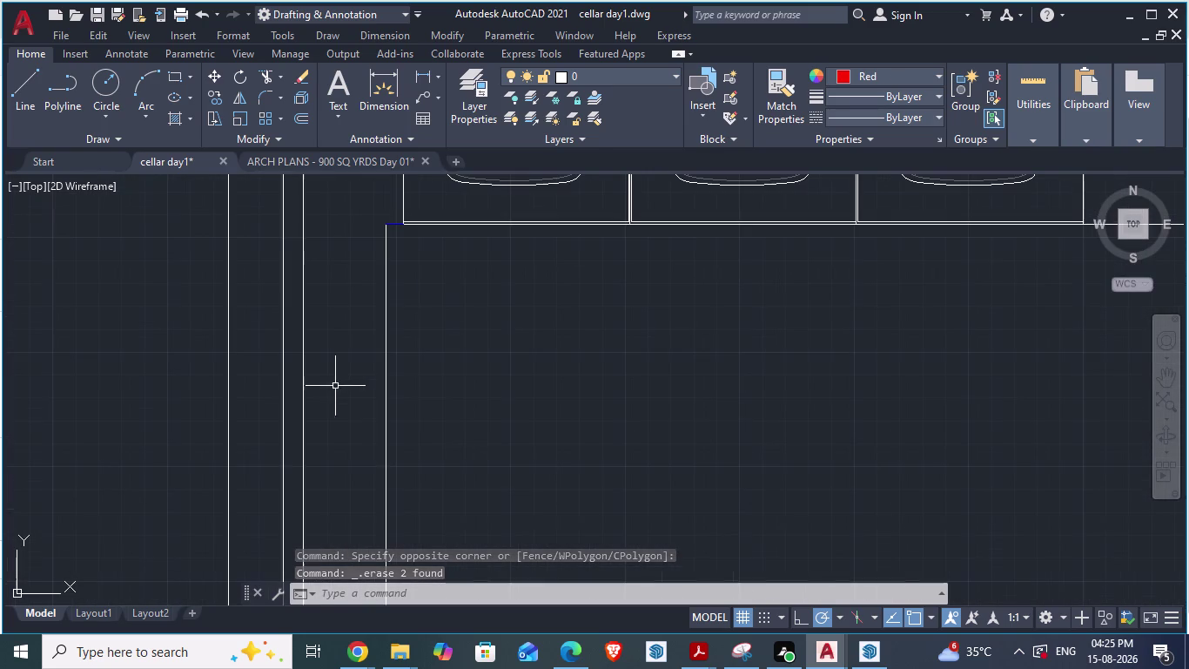
text(da)
key(Return)
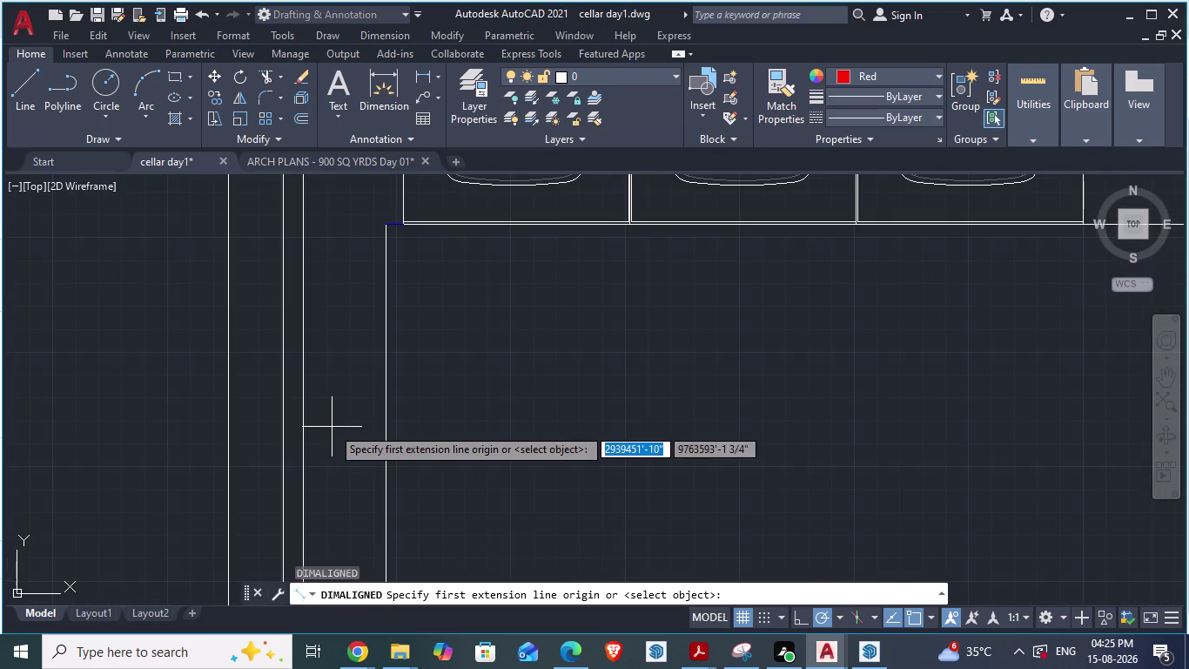
click(305, 384)
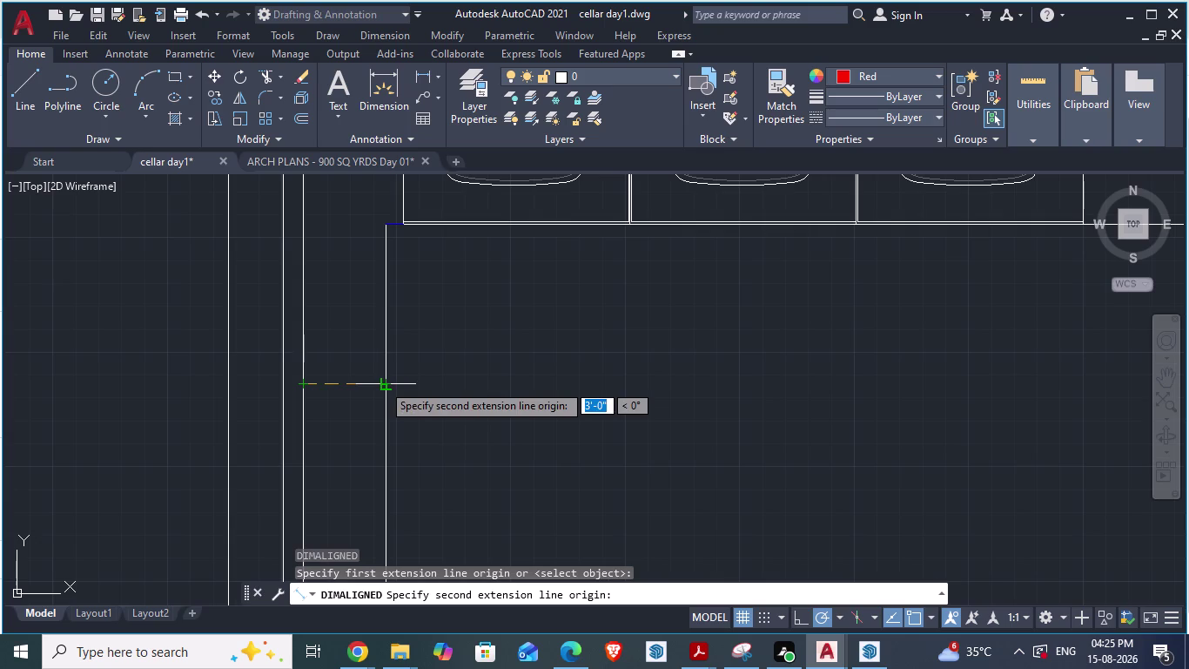
key(Escape)
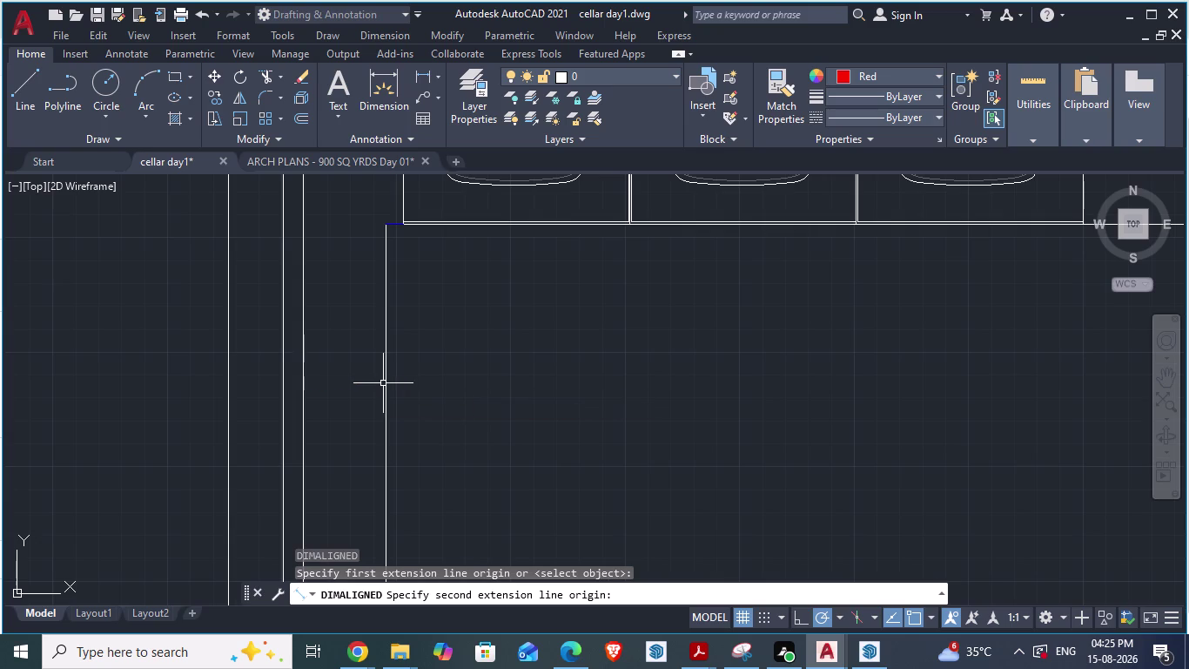
Undo back through the changes to restore the deleted vertical driveway line.
scroll(down, 3)
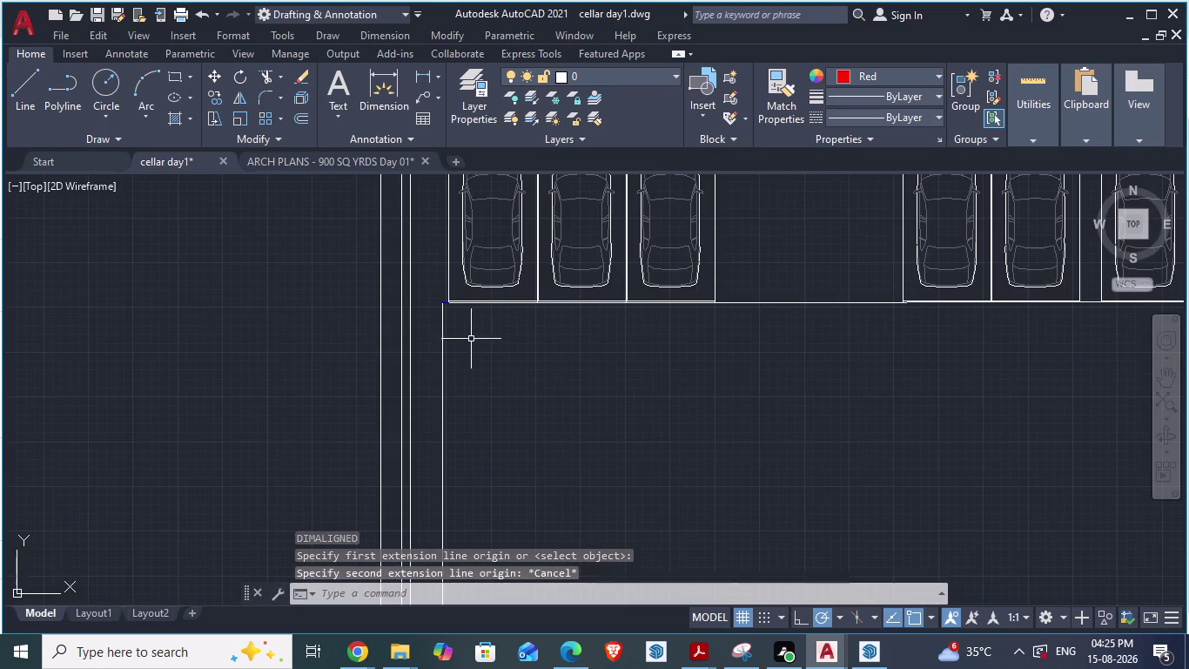
scroll(down, 3)
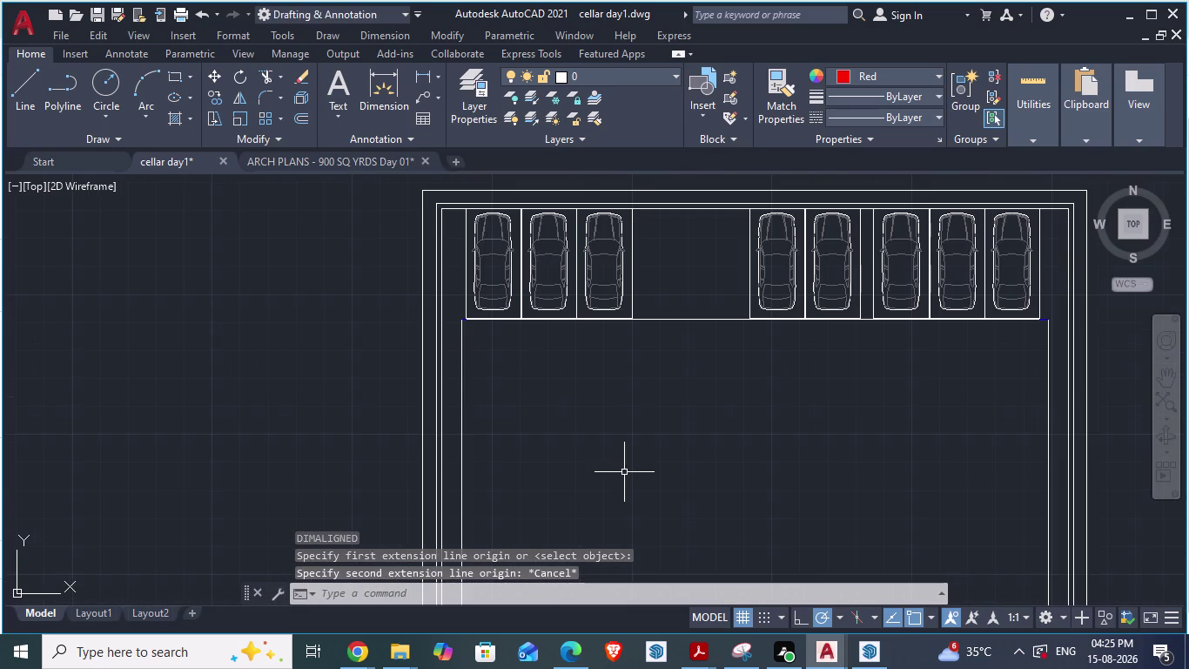
key(ctrl+z)
key(ctrl+z)
key(ctrl+z)
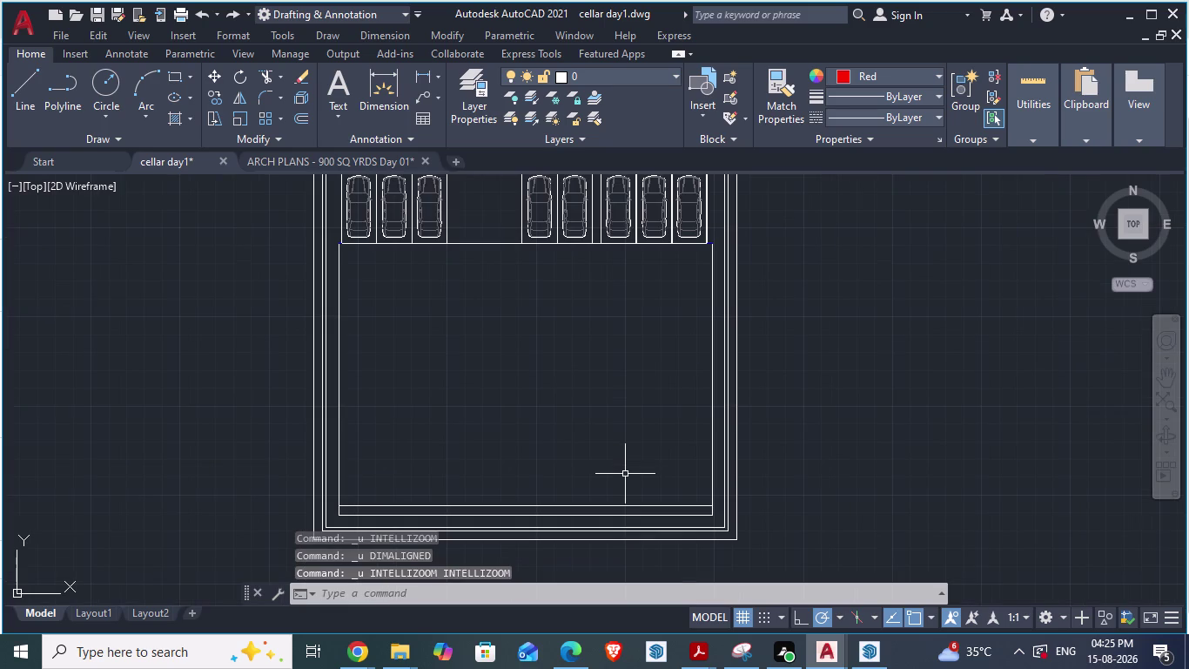
key(ctrl+z)
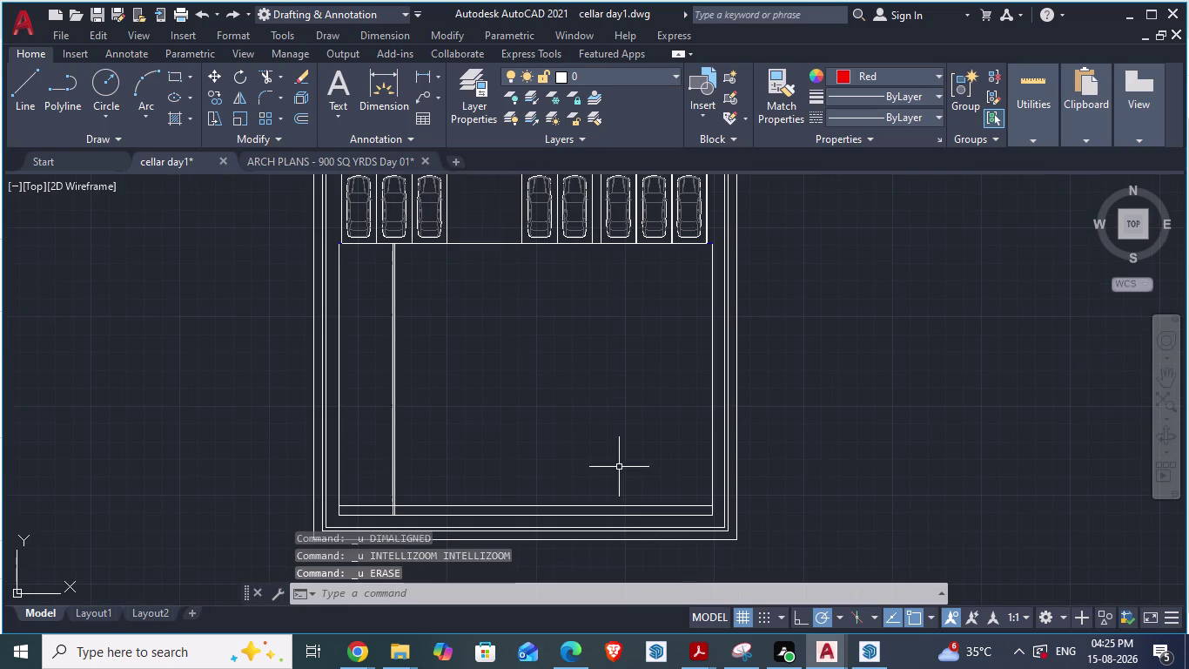
scroll(up, 3)
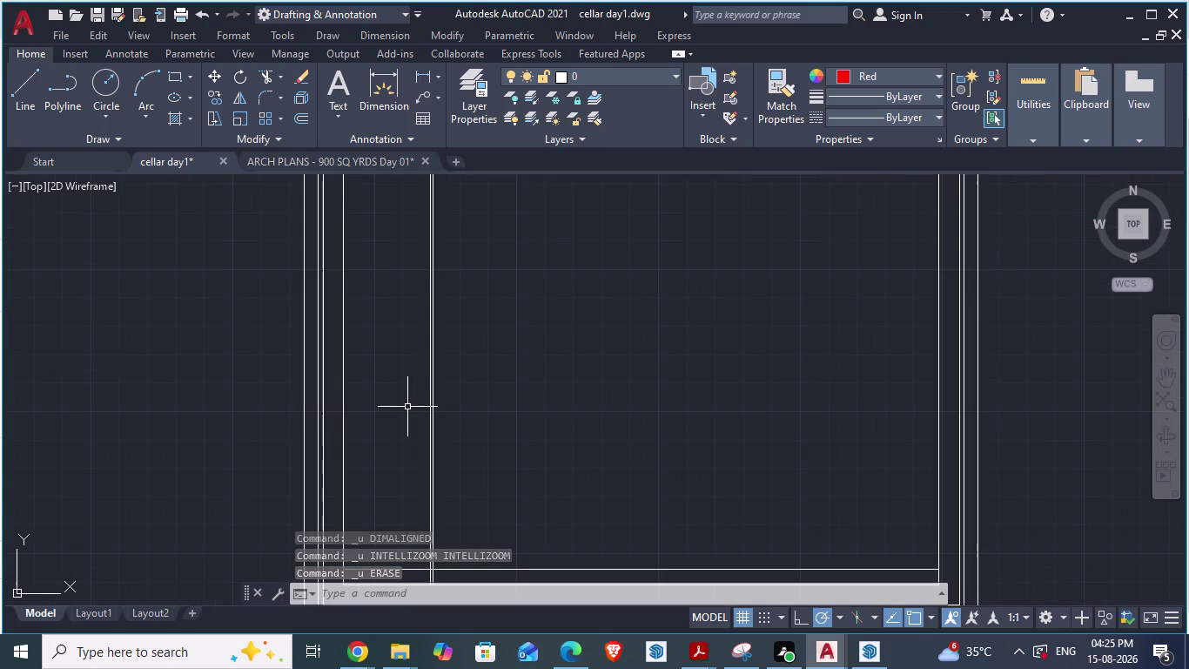
scroll(up, 3)
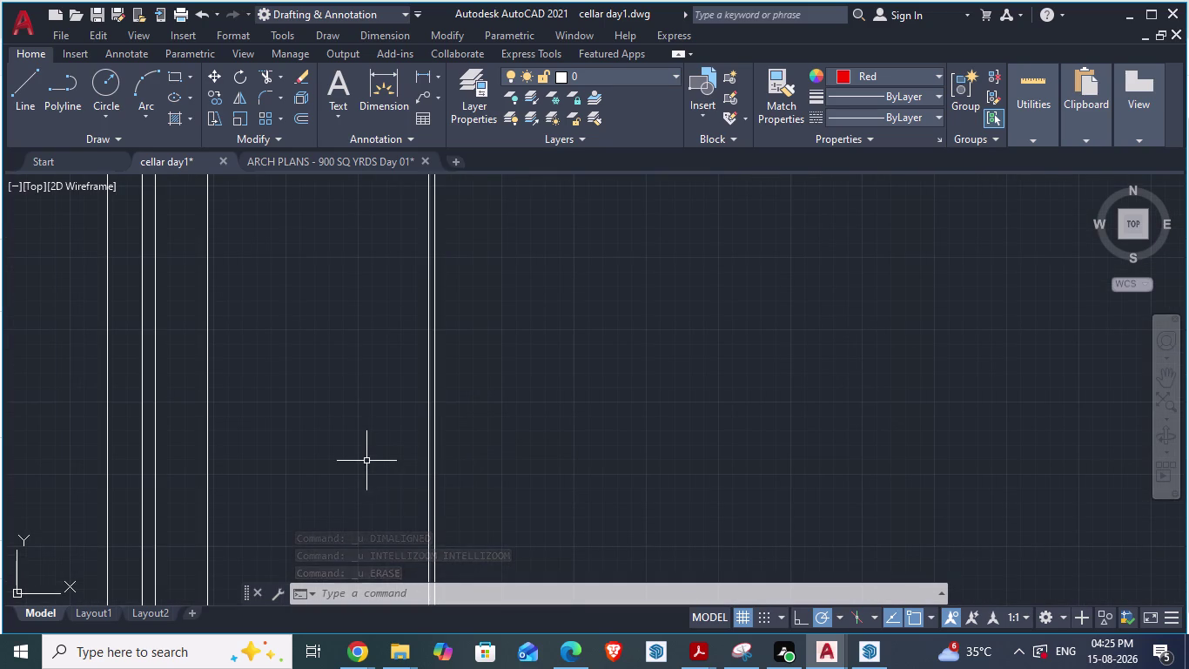
Measure again from the boundary line, cancel, and switch to the ARCH PLANS drawing.
text(d)
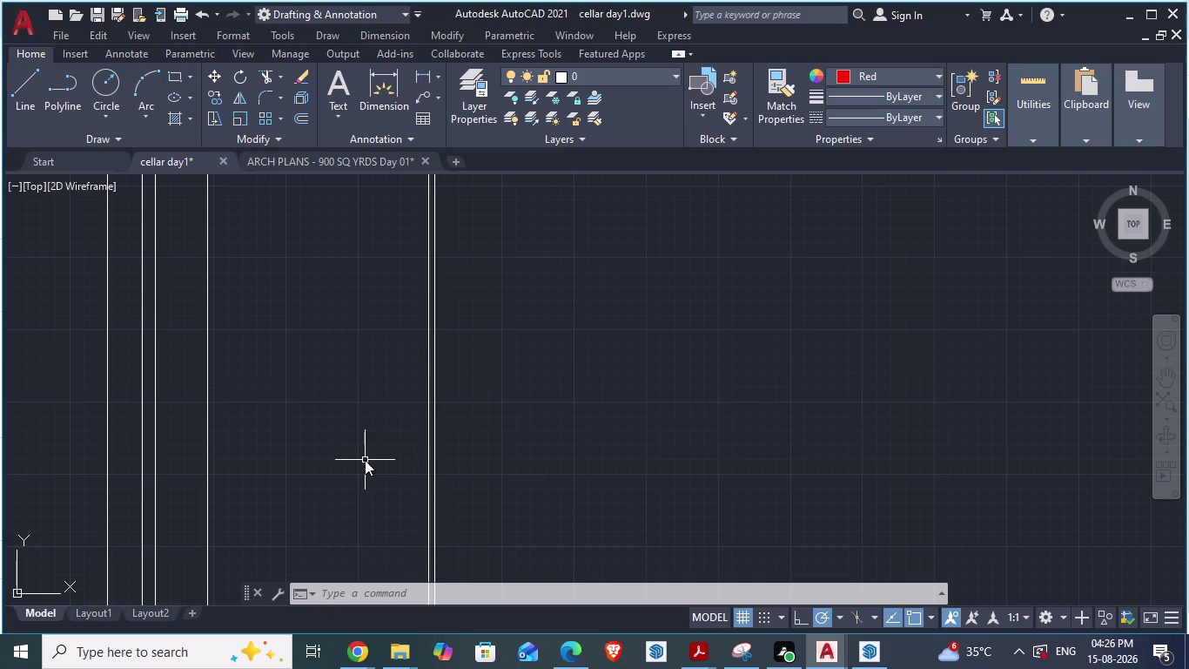
text(a)
key(Return)
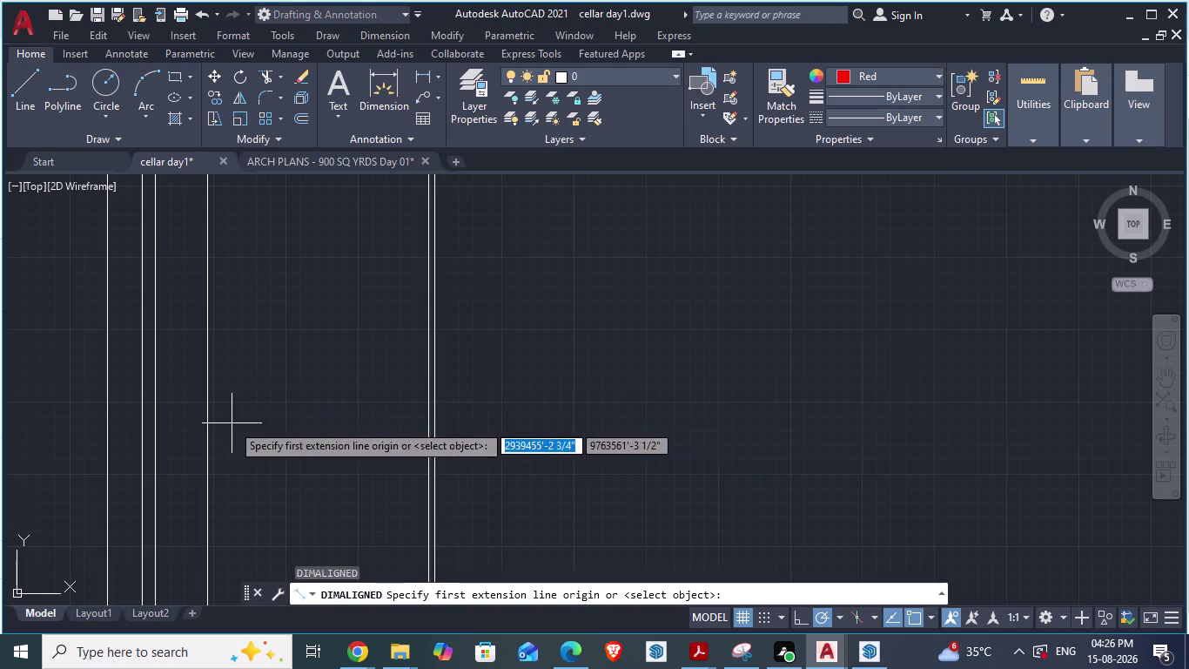
click(155, 408)
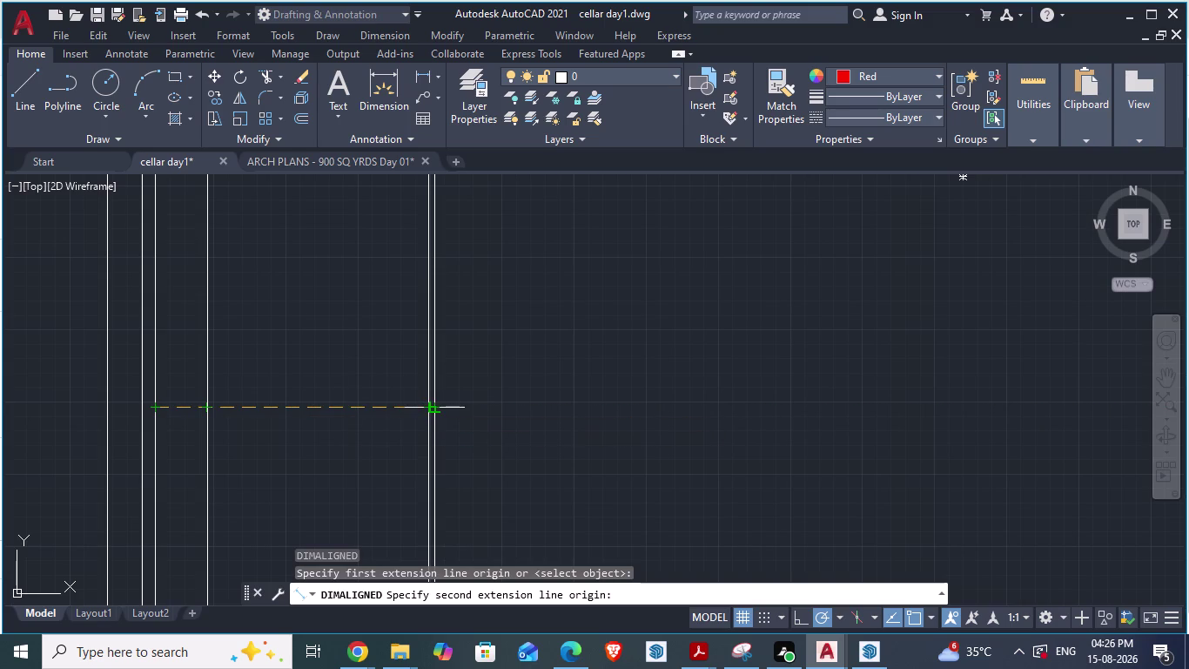
key(Escape)
scroll(down, 3)
scroll(down, 3)
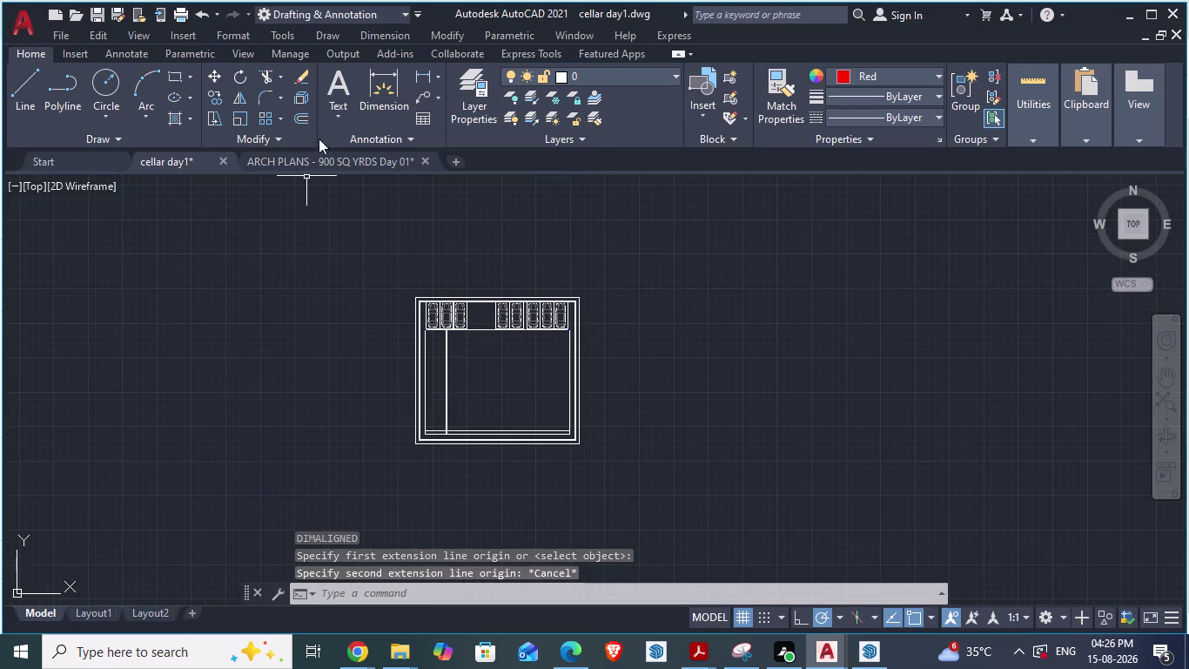
click(320, 162)
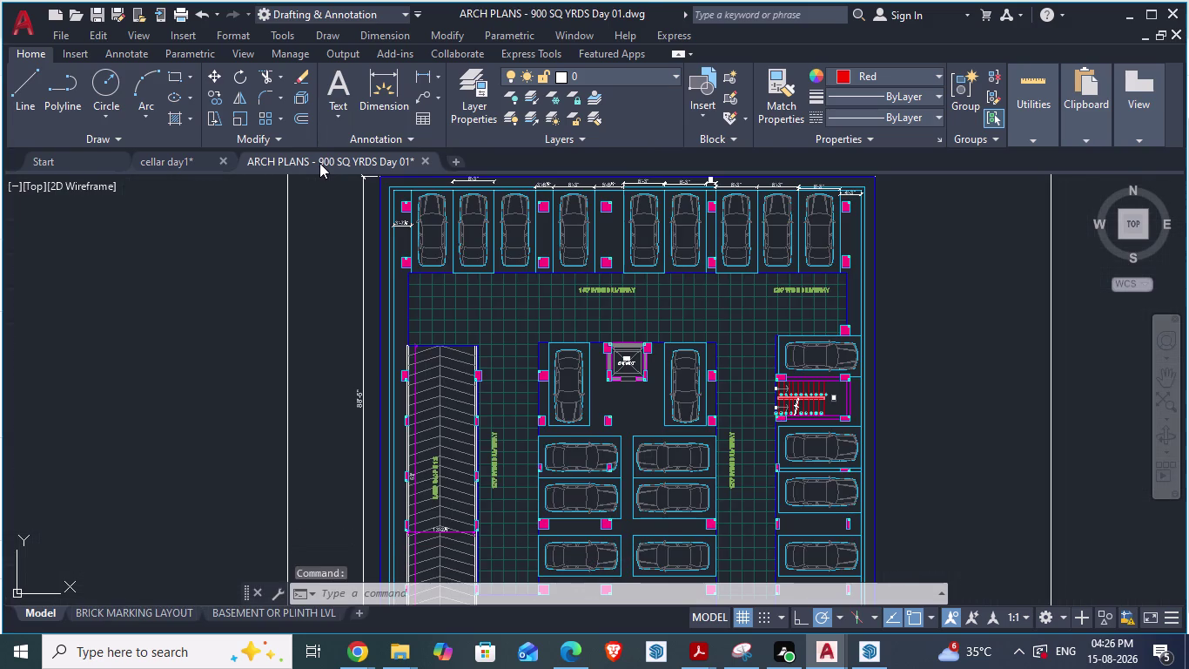